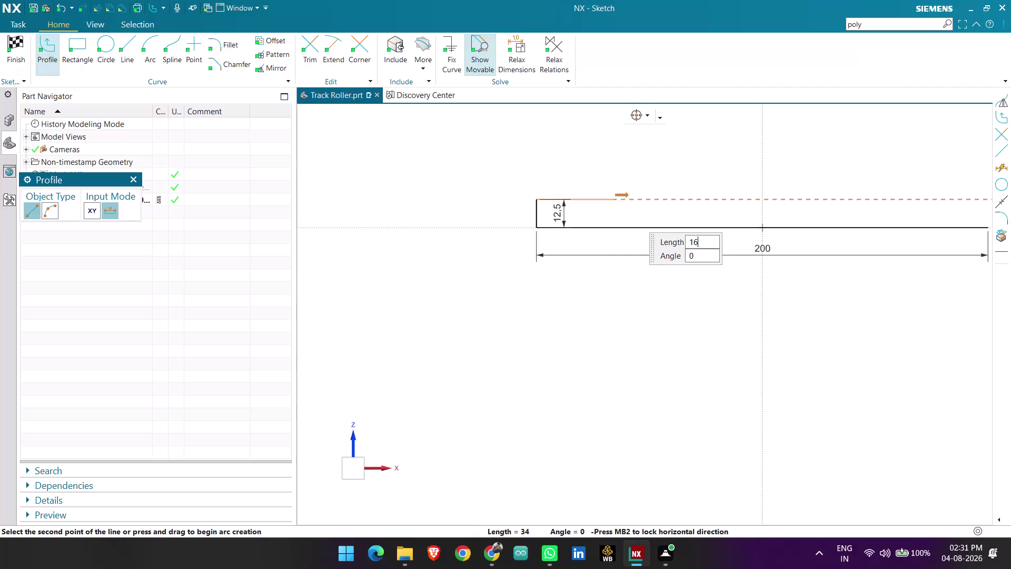
Draw the first horizontal line of the half profile at 16.5 length.
key(Return)
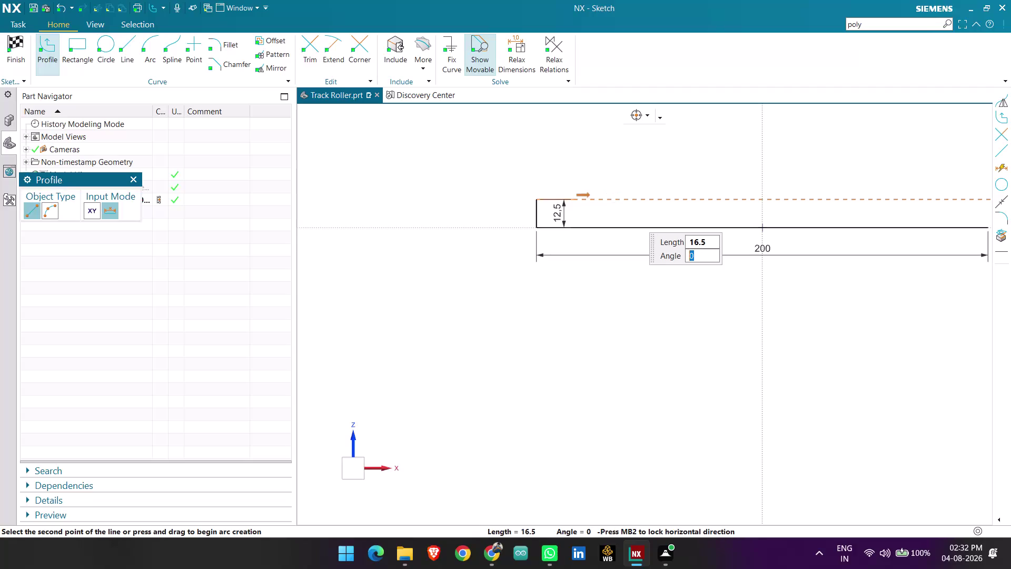
key(Return)
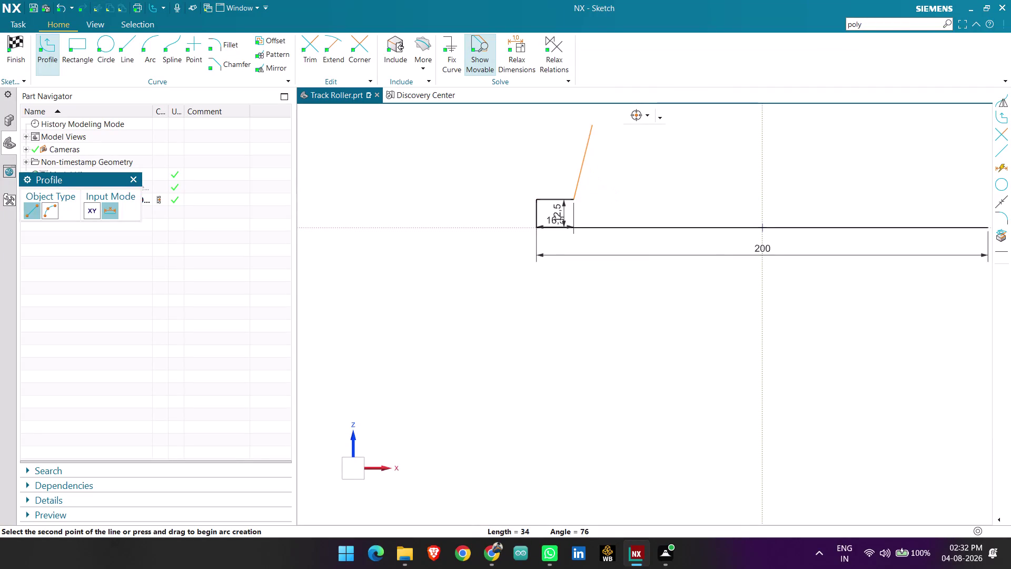
scroll(down, 3)
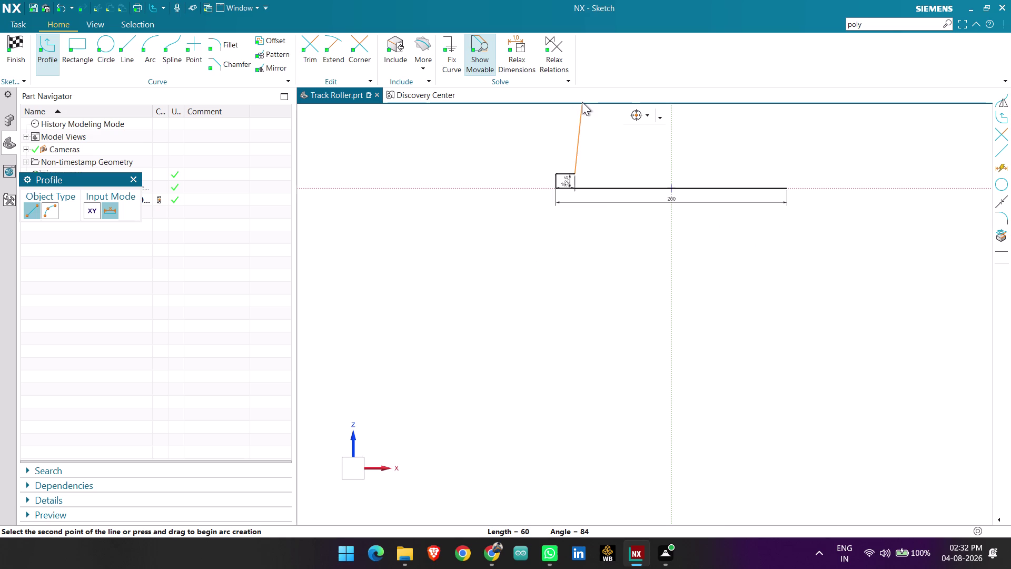
scroll(down, 3)
scroll(up, 3)
scroll(up, 3)
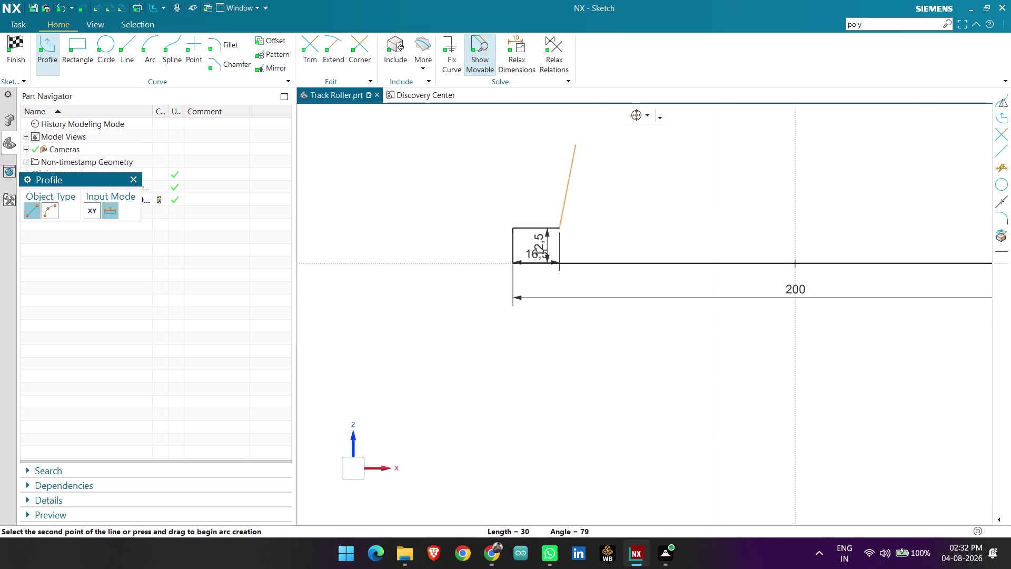
scroll(up, 3)
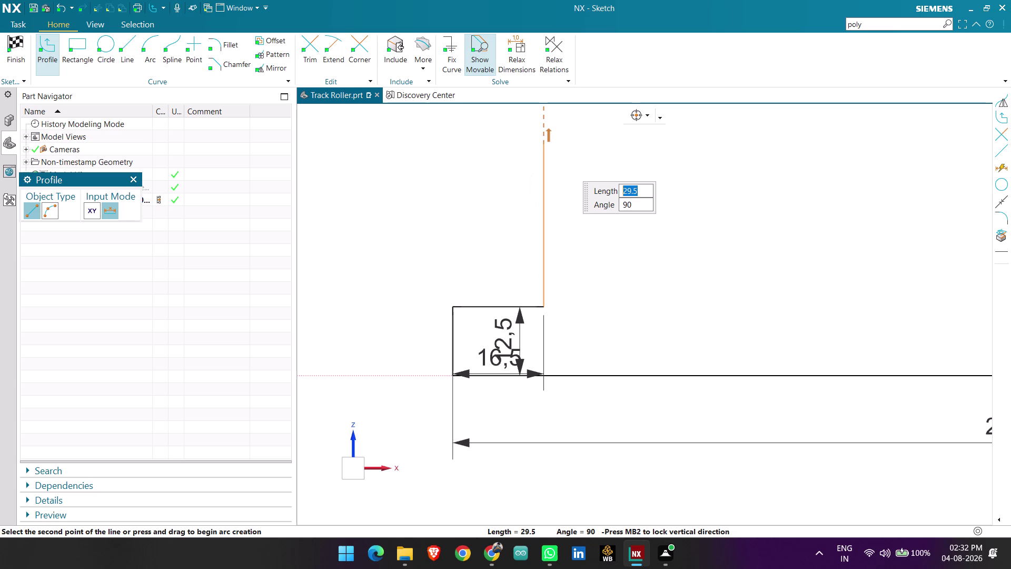
Draw the 37.5 vertical rise, entered as 50-12.5.
text(50-)
text(12)
text(.)
key(5)
key(Return)
scroll(down, 3)
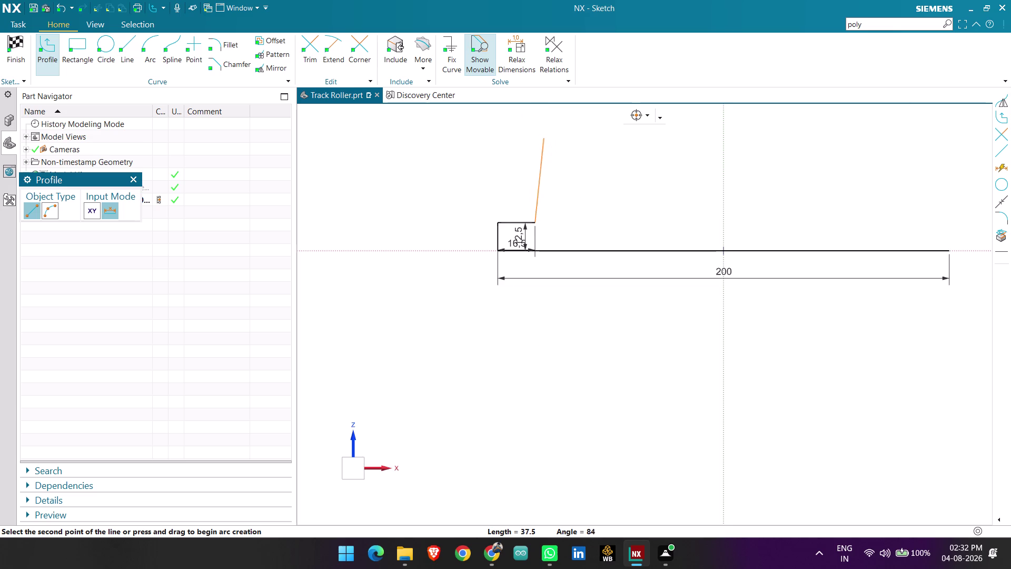
click(540, 132)
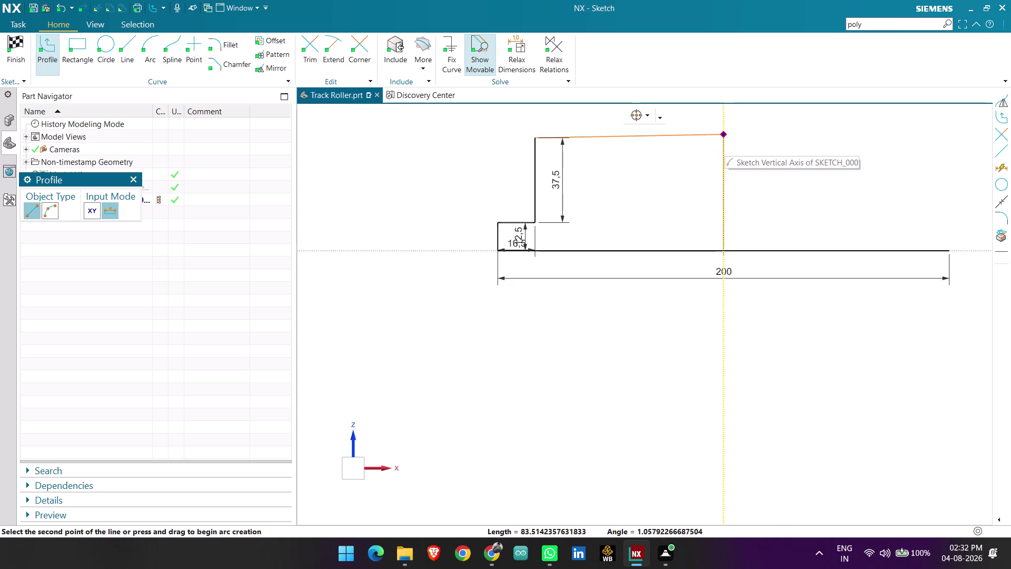
End the top line on the sketch vertical axis and exit line drawing.
scroll(up, 3)
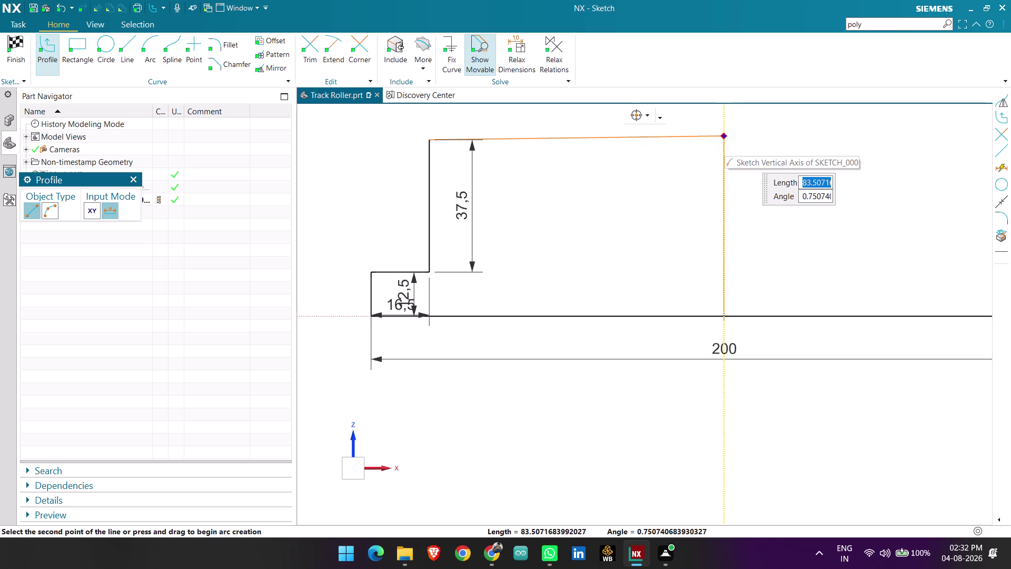
scroll(up, 3)
scroll(down, 3)
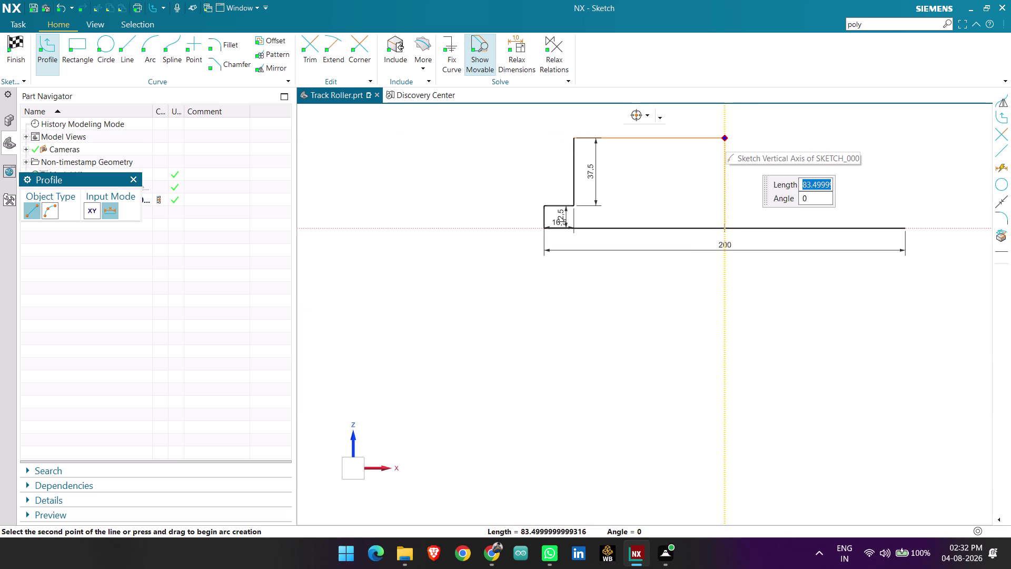
click(725, 138)
key(Escape)
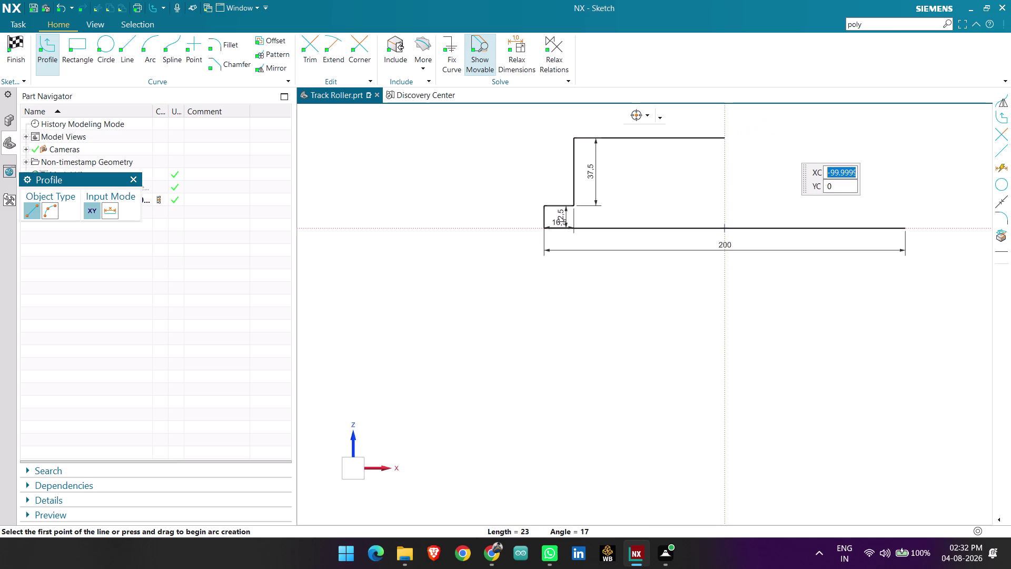
key(Escape)
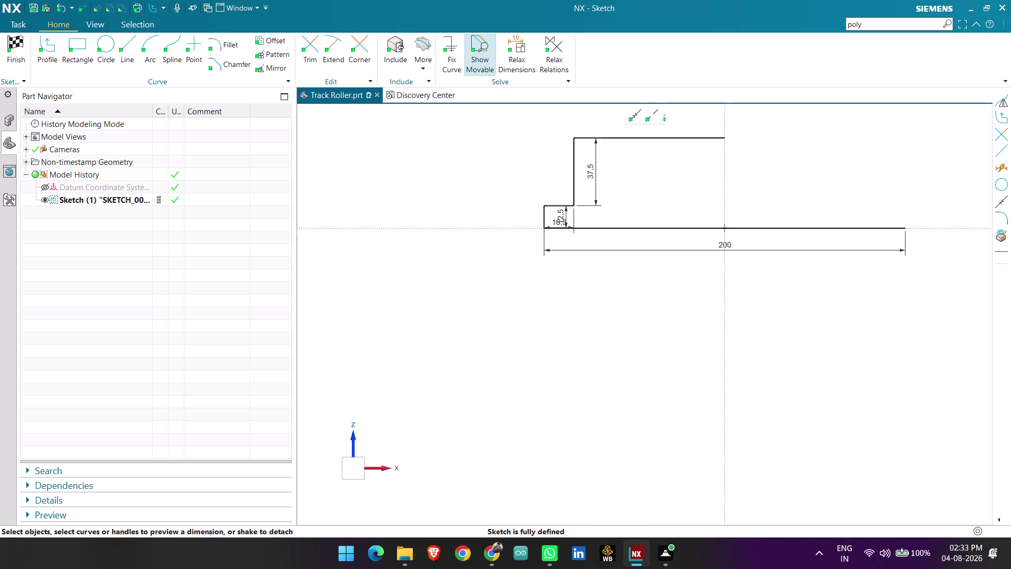
scroll(down, 3)
scroll(up, 3)
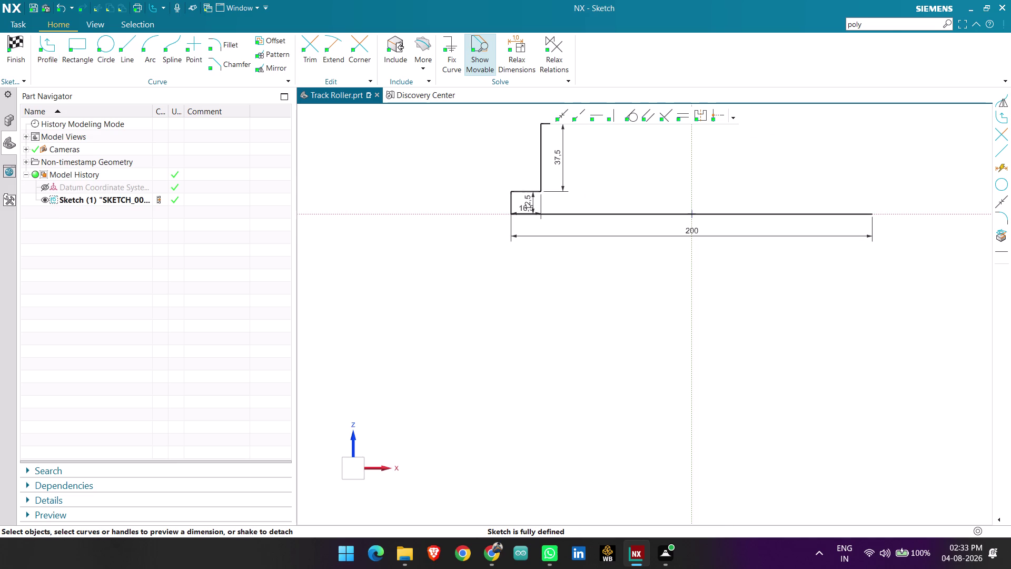
middle_drag(777, 172, 755, 280)
scroll(up, 3)
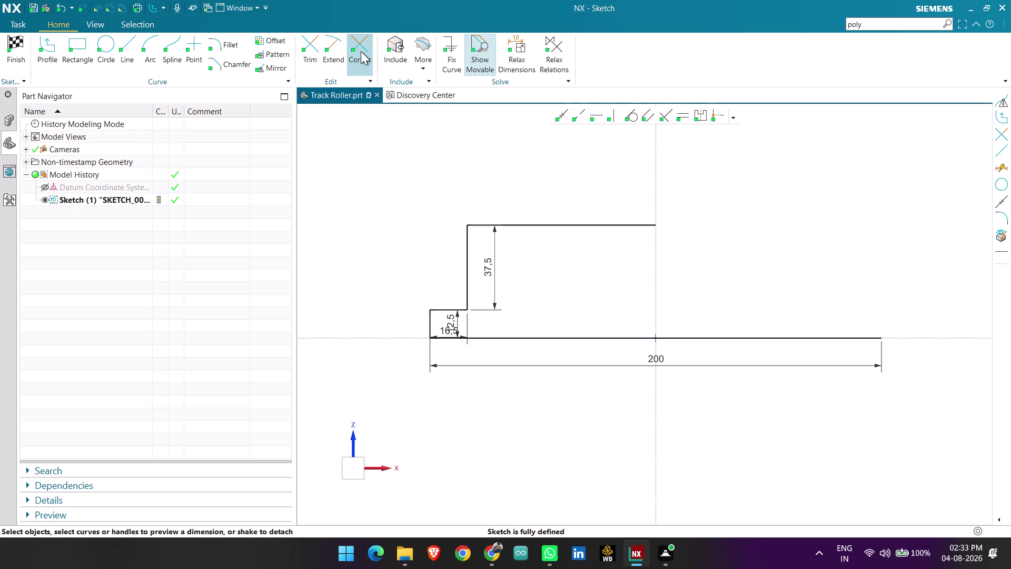
click(269, 66)
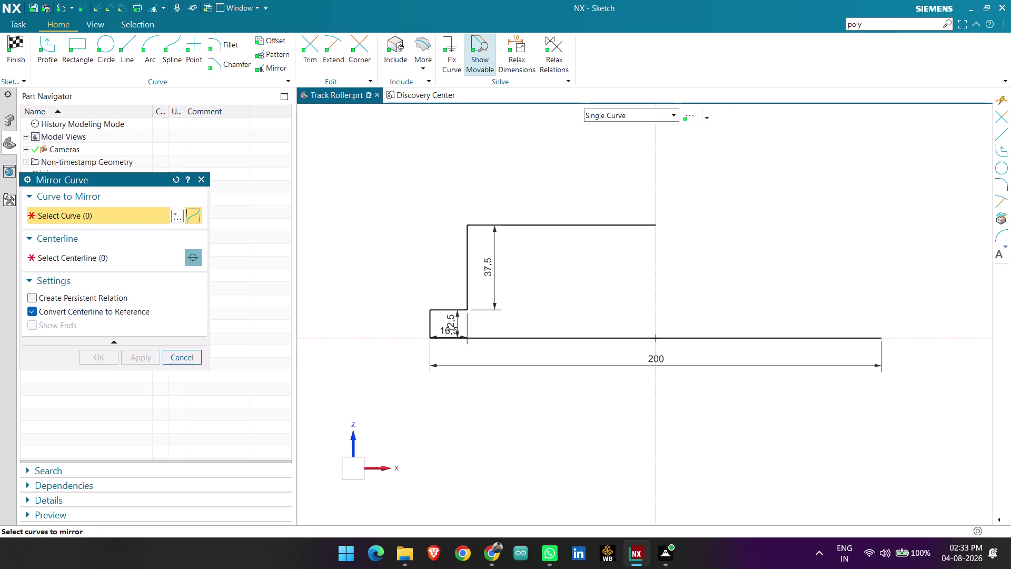
Mirror the top edge, rise, step edge and lower line about the sketch vertical axis.
click(557, 228)
click(467, 250)
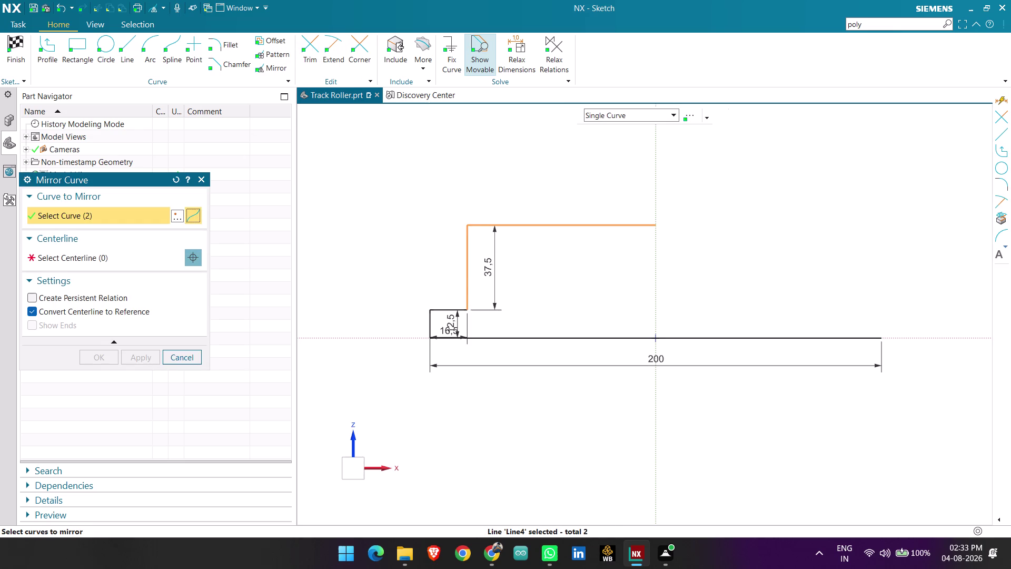
click(451, 307)
click(430, 317)
click(98, 250)
click(658, 199)
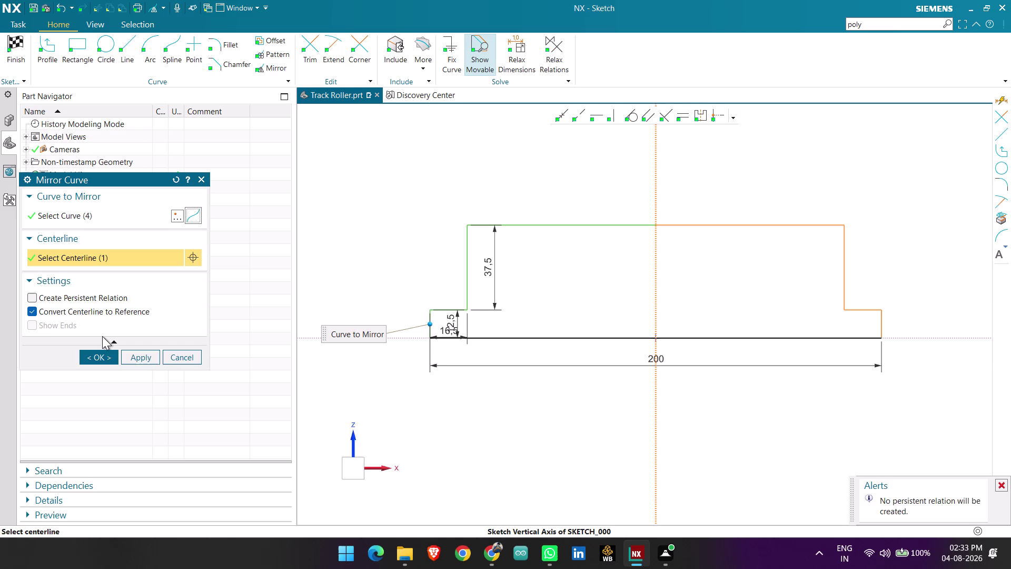
click(96, 355)
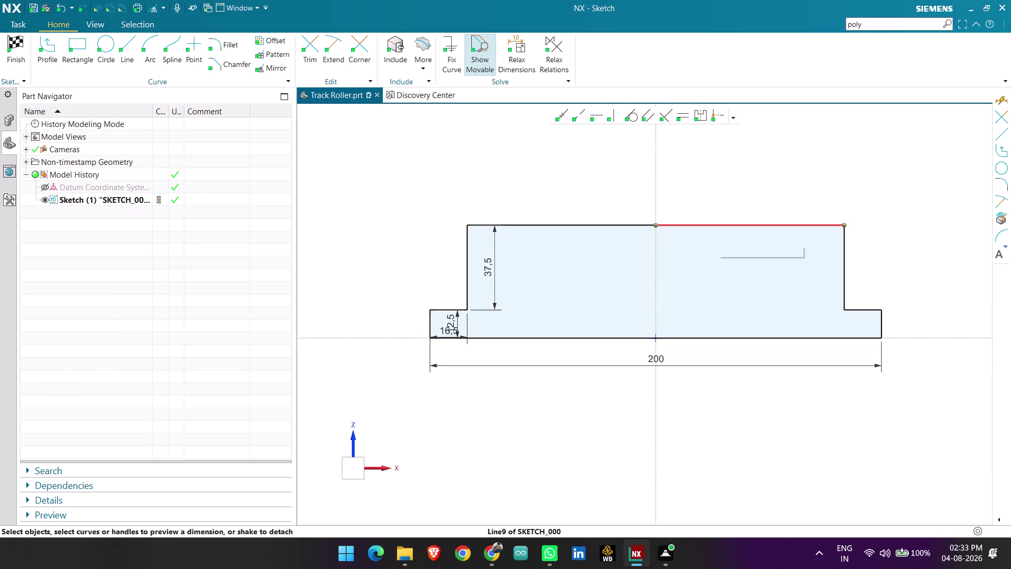
click(793, 225)
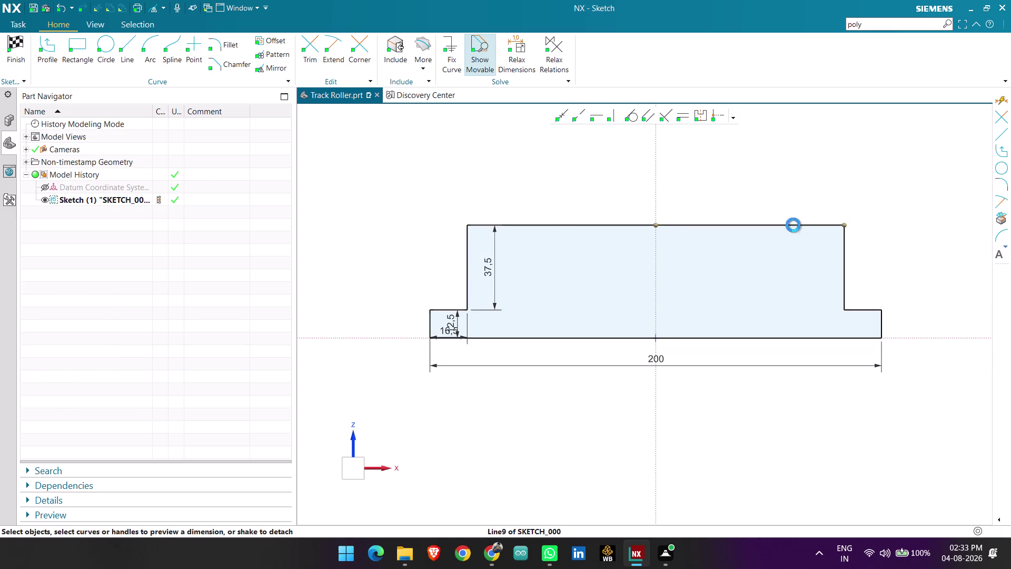
Delete the duplicate top line, extend the remaining top edge rightward, and finish the sketch.
key(Delete)
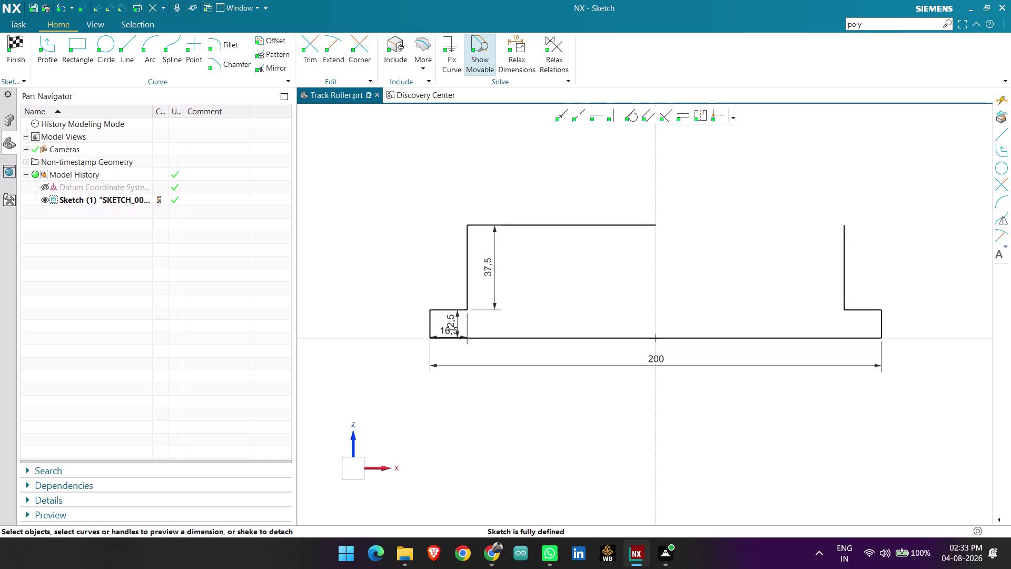
click(335, 41)
click(591, 227)
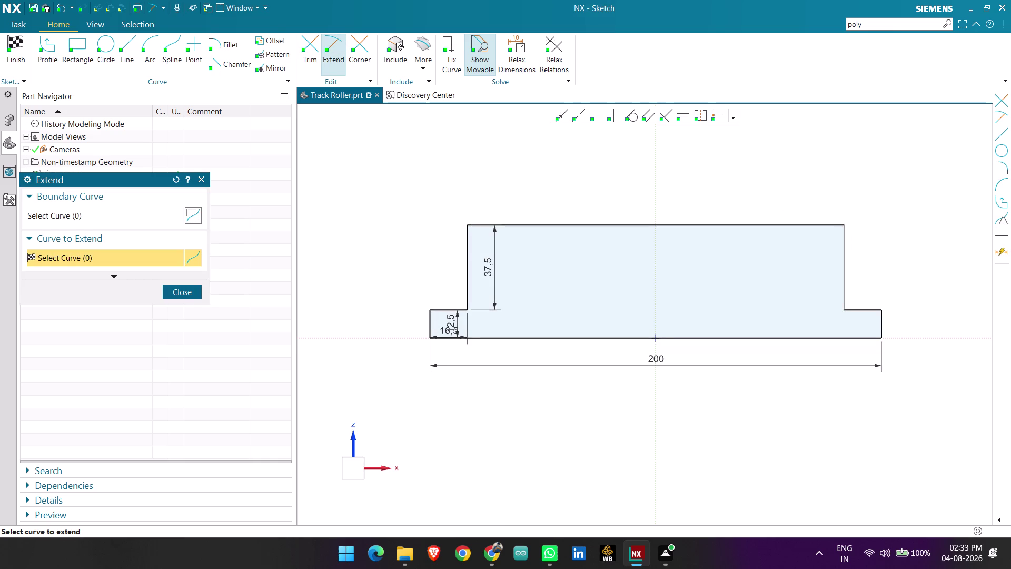
click(172, 289)
scroll(up, 3)
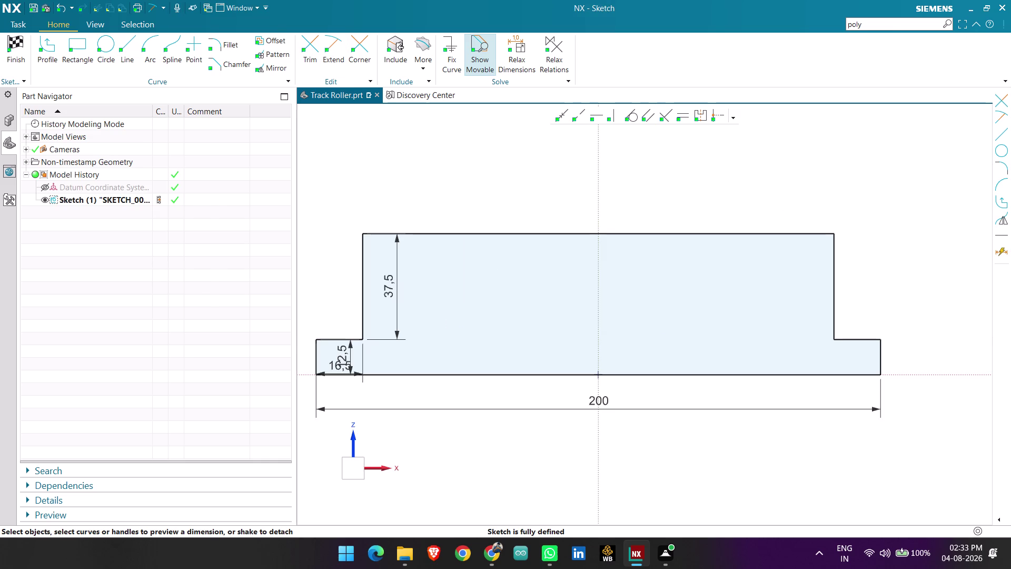
scroll(down, 3)
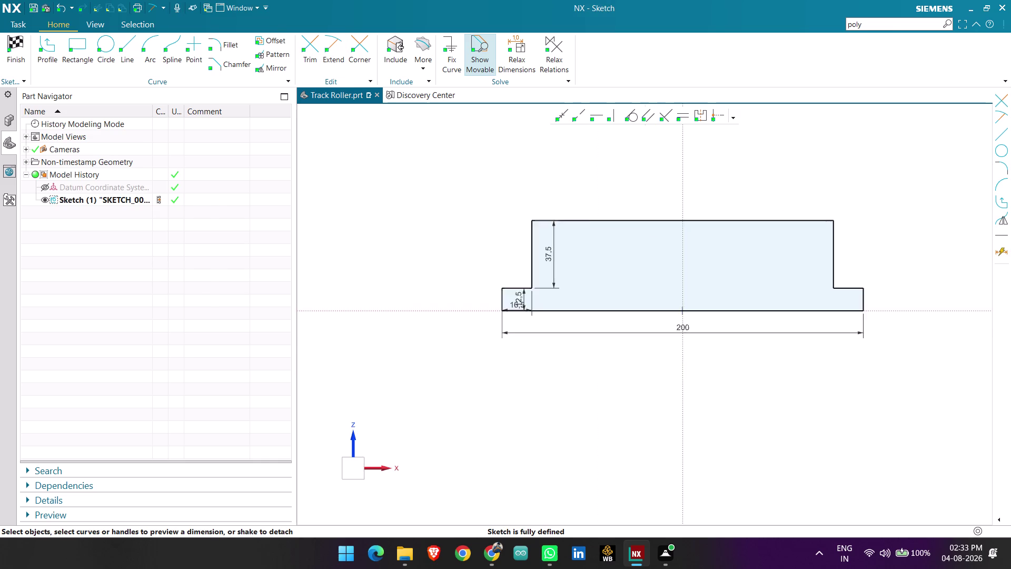
scroll(up, 3)
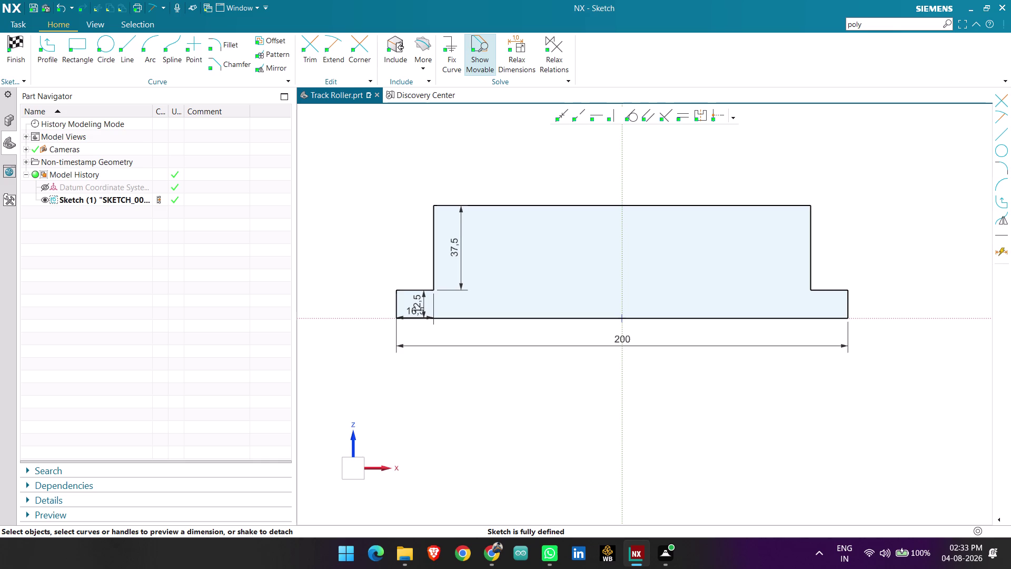
click(9, 45)
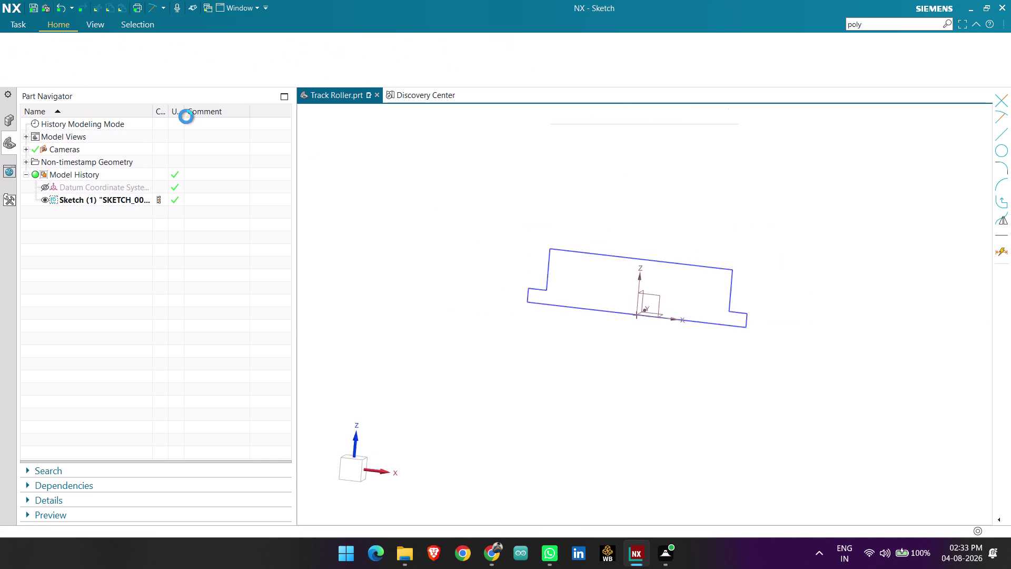
Revolve the profile 360° about its bottom line to form the roller solid.
scroll(up, 3)
scroll(up, 3)
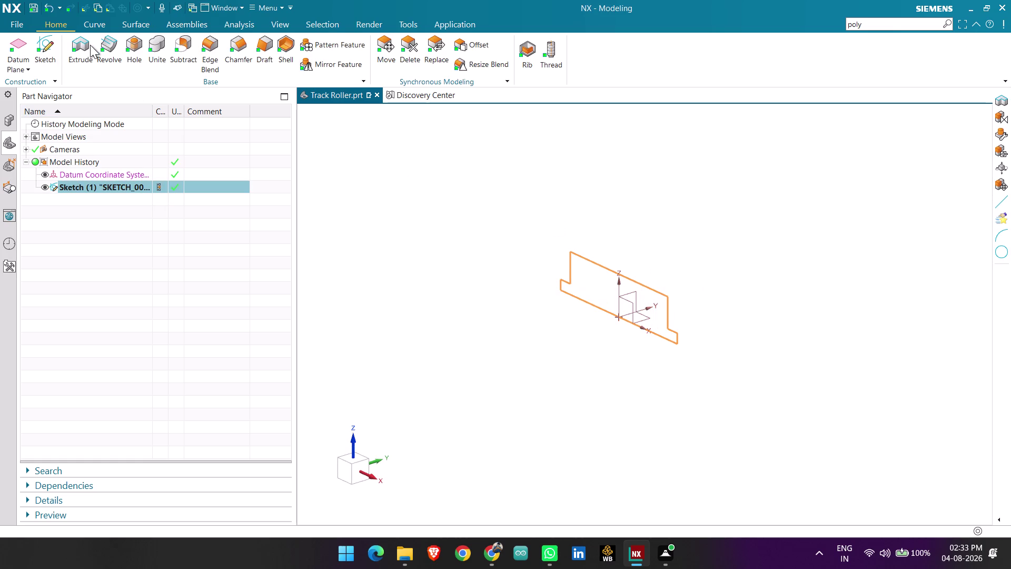
click(107, 51)
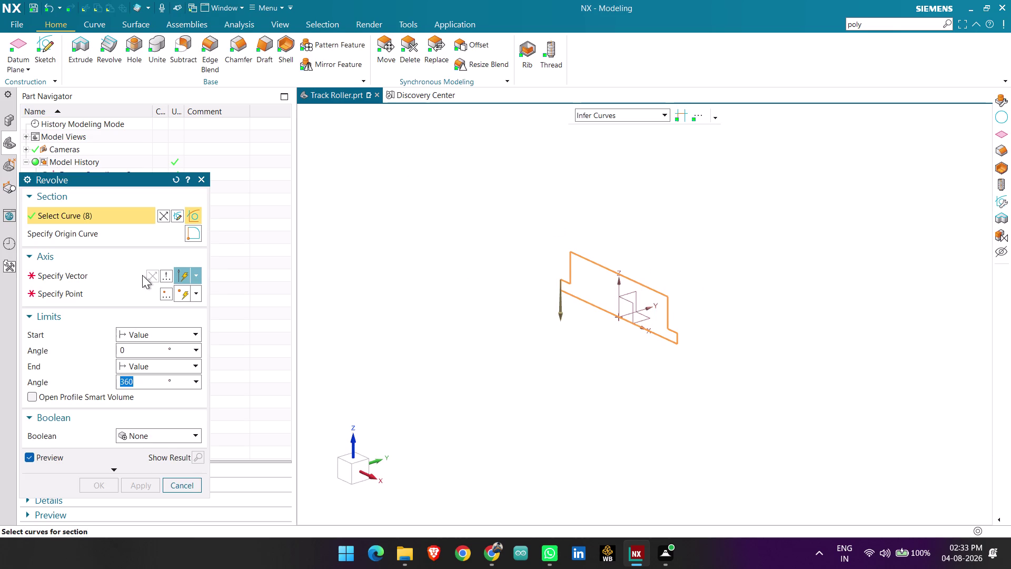
click(88, 272)
click(591, 307)
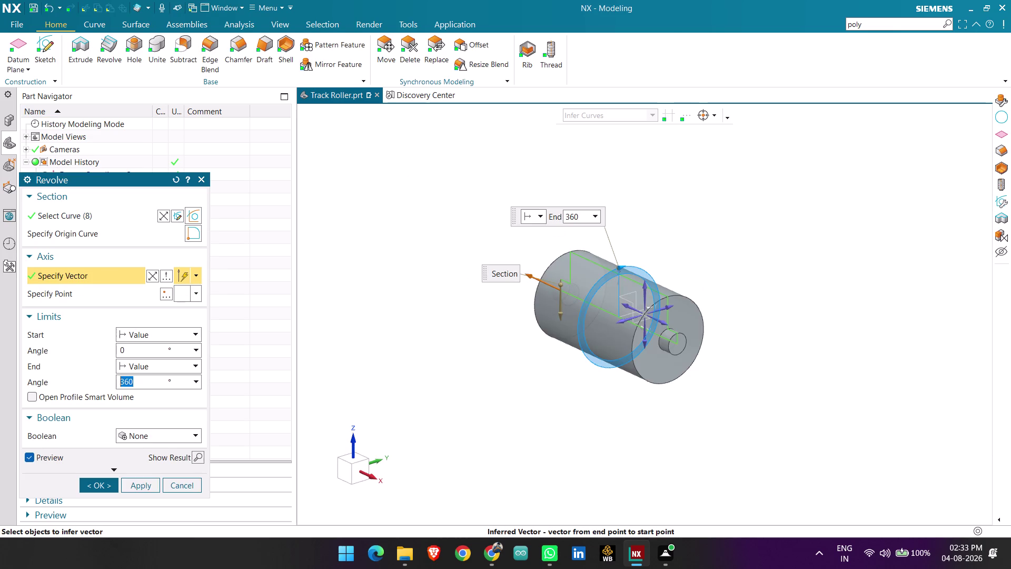
scroll(up, 3)
middle_drag(748, 367, 800, 354)
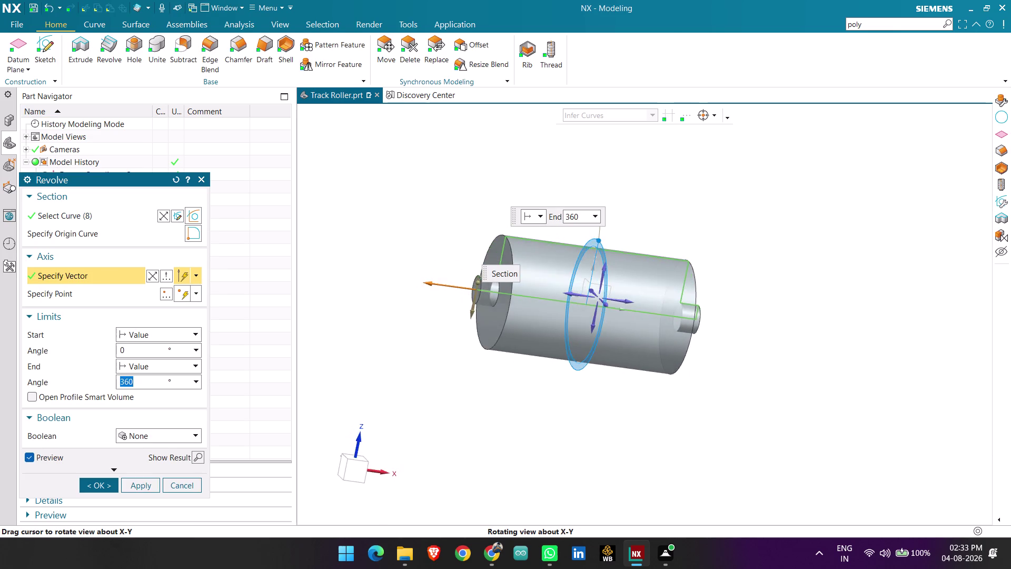
middle_drag(801, 354, 793, 348)
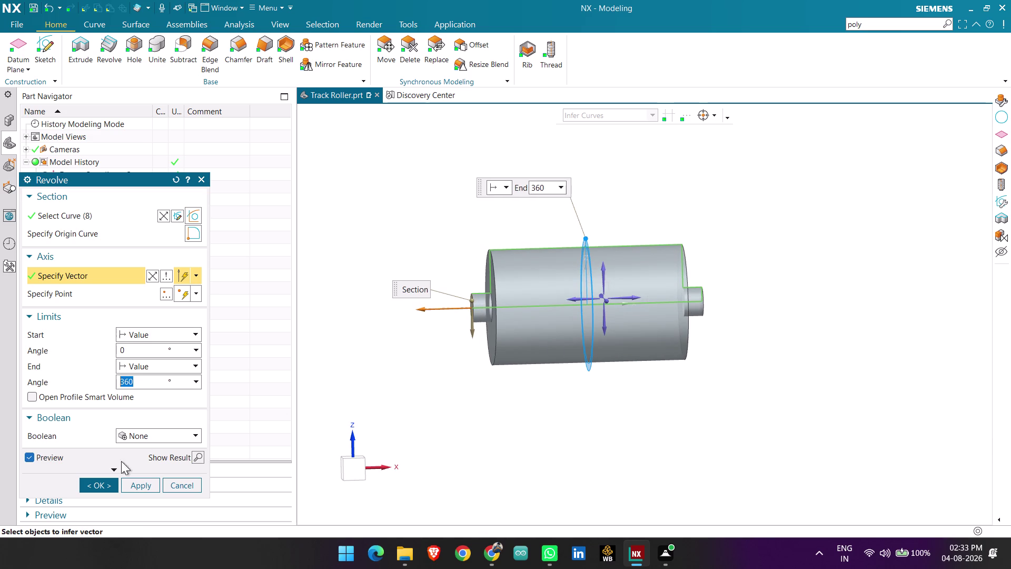
click(90, 479)
scroll(up, 3)
scroll(down, 3)
middle_click(722, 249)
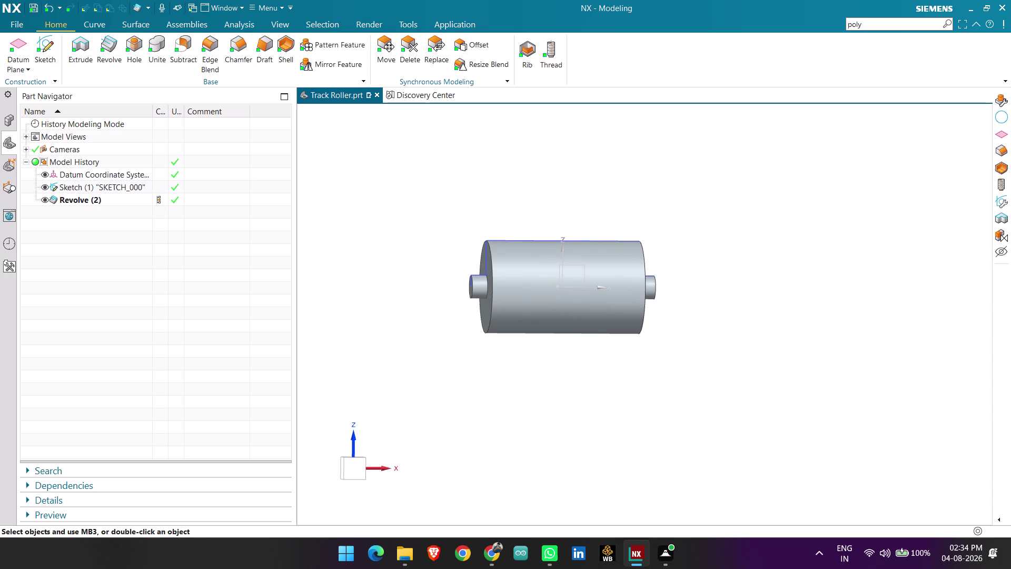
Set the chamfer distance to 0.5 and select the first roller end edge.
click(235, 50)
scroll(up, 3)
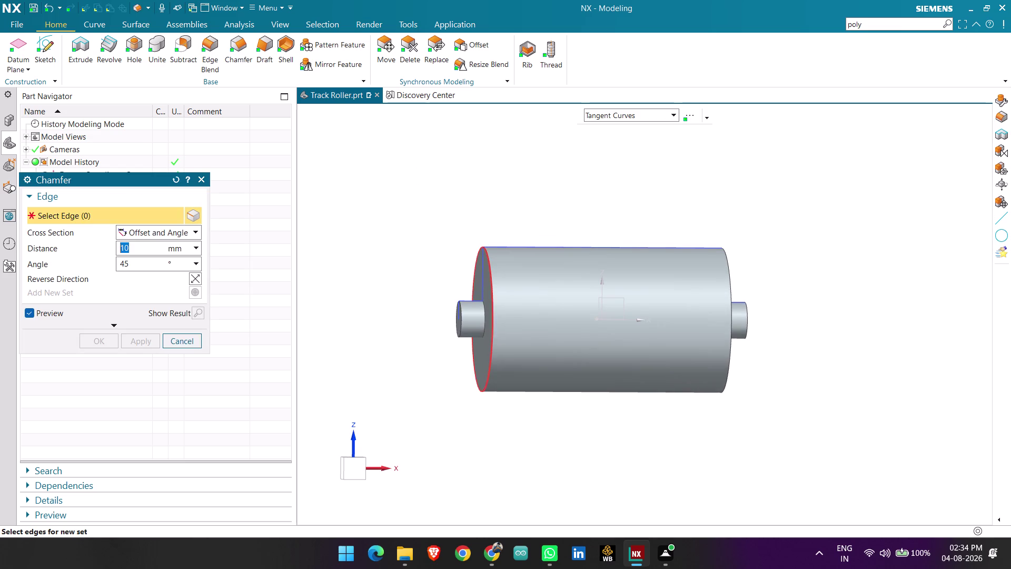
scroll(up, 3)
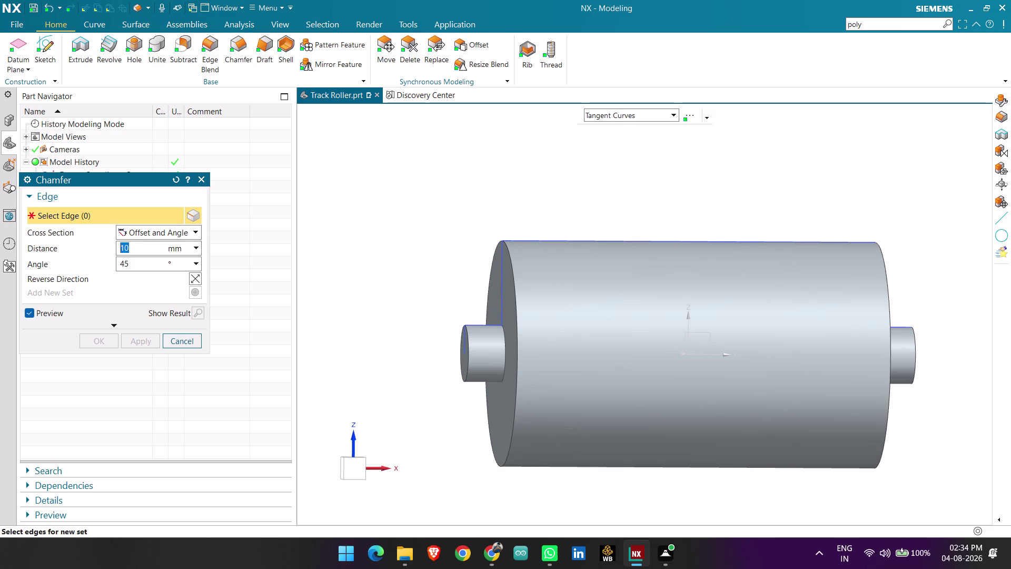
key(BackSpace)
text(0)
text(.5)
click(517, 292)
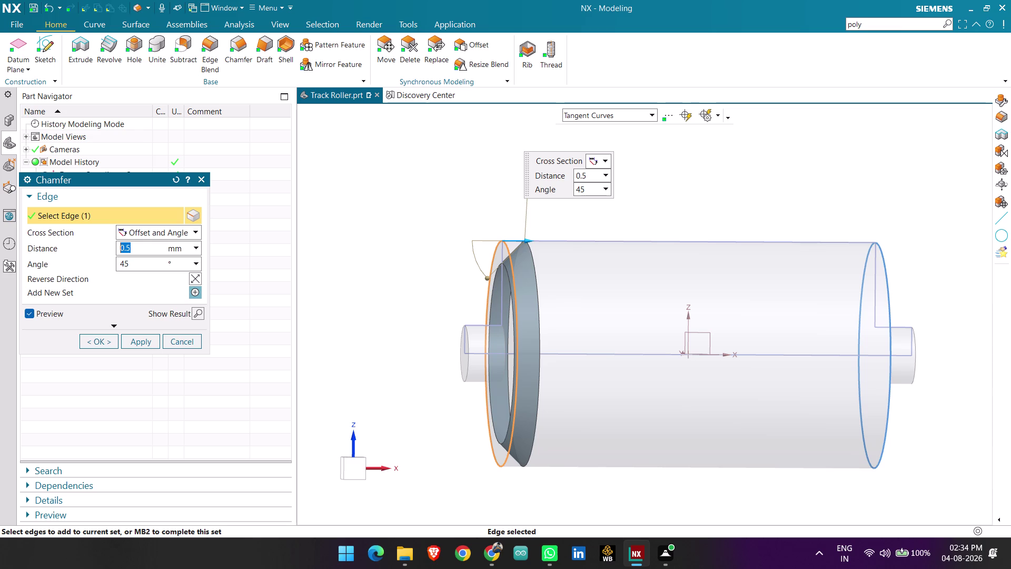
Select the opposite end edge and apply the 0.5 mm chamfer.
scroll(up, 3)
scroll(down, 3)
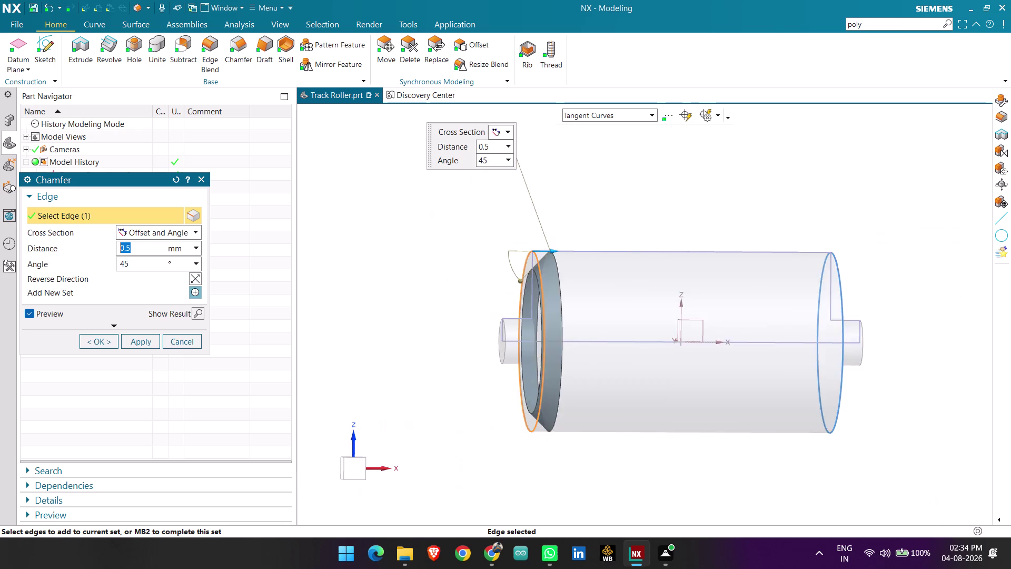
scroll(down, 3)
scroll(up, 3)
scroll(up, 3)
middle_drag(875, 300, 838, 302)
click(667, 283)
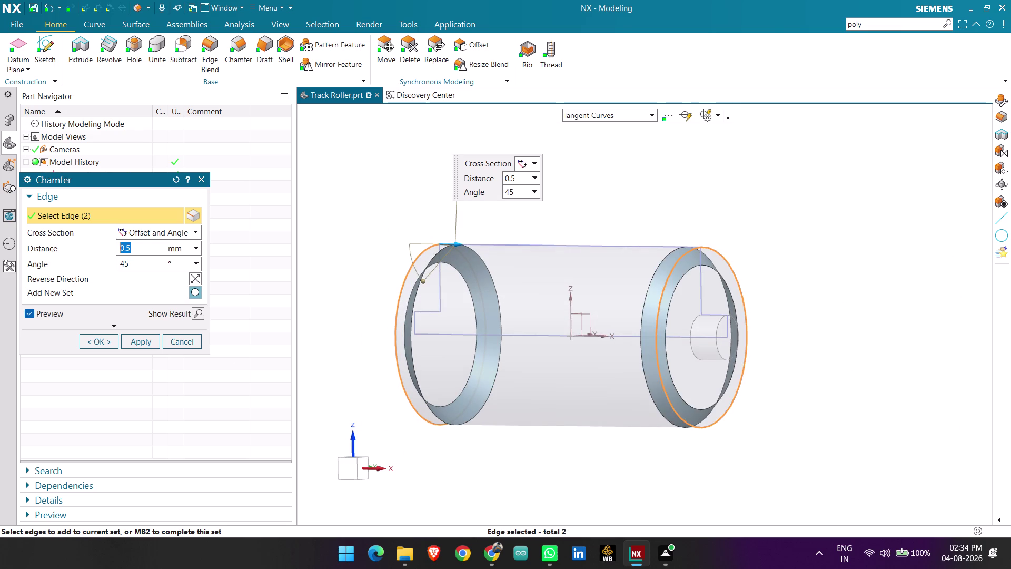
middle_drag(793, 264, 817, 260)
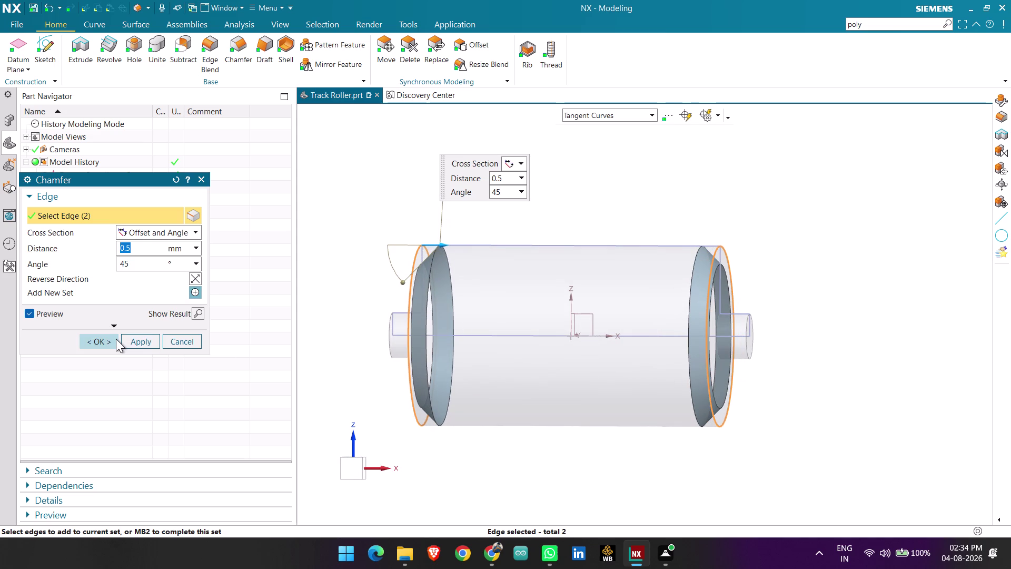
click(111, 340)
scroll(up, 3)
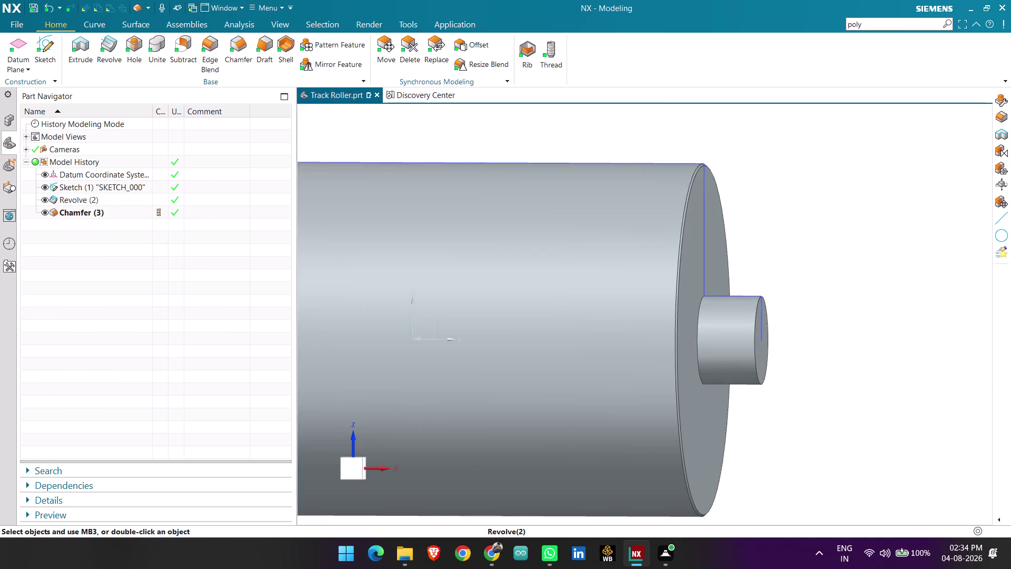
scroll(up, 3)
scroll(up, 3)
scroll(down, 3)
scroll(up, 3)
middle_drag(740, 271, 757, 266)
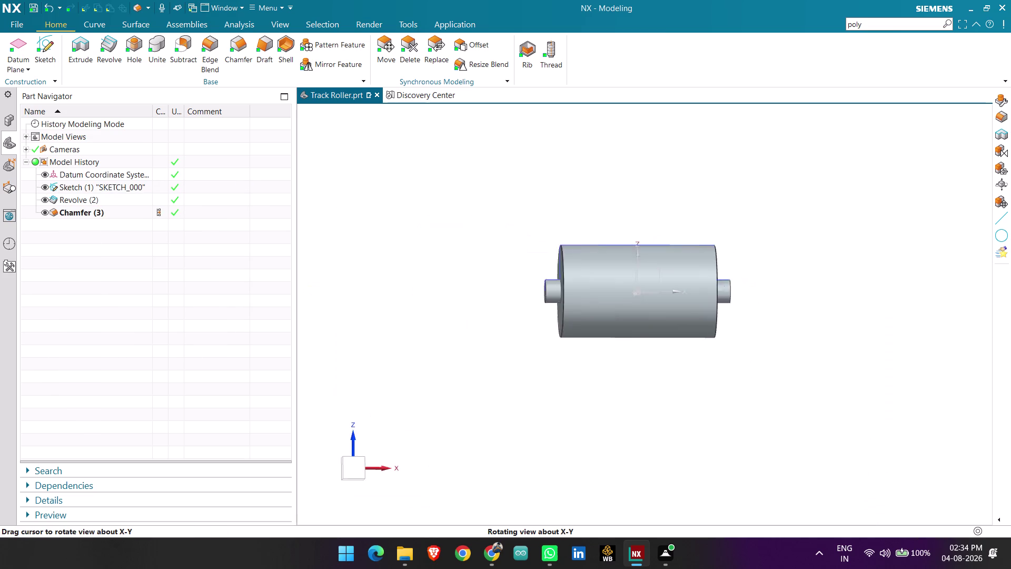
middle_drag(757, 266, 763, 282)
scroll(up, 3)
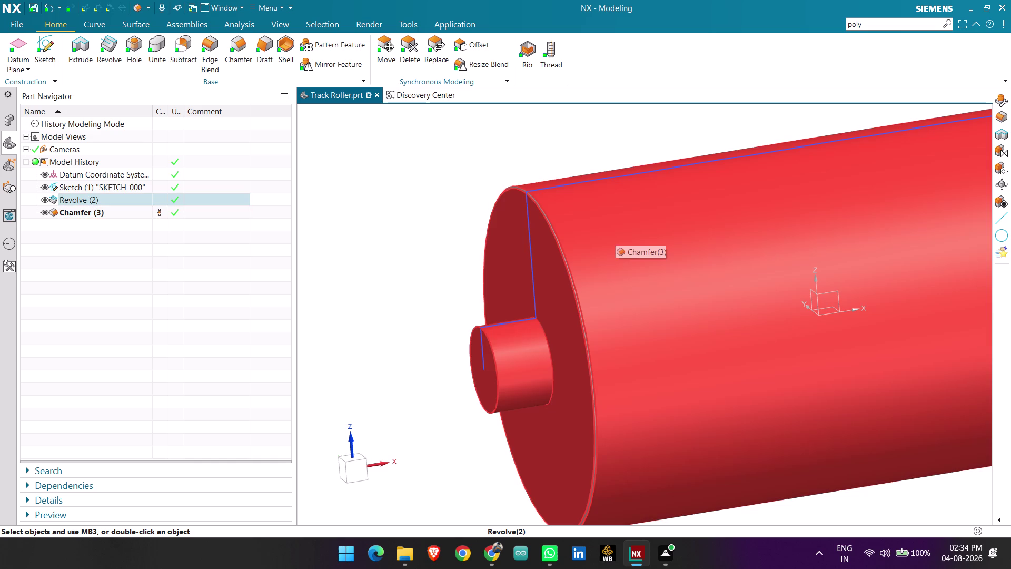
scroll(down, 3)
middle_drag(721, 394, 696, 415)
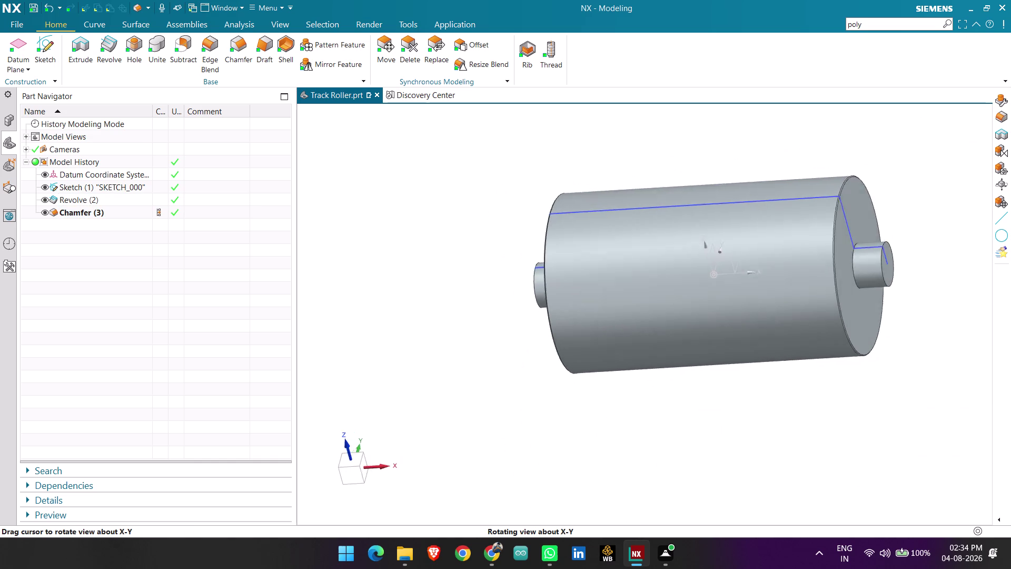
middle_drag(695, 415, 710, 407)
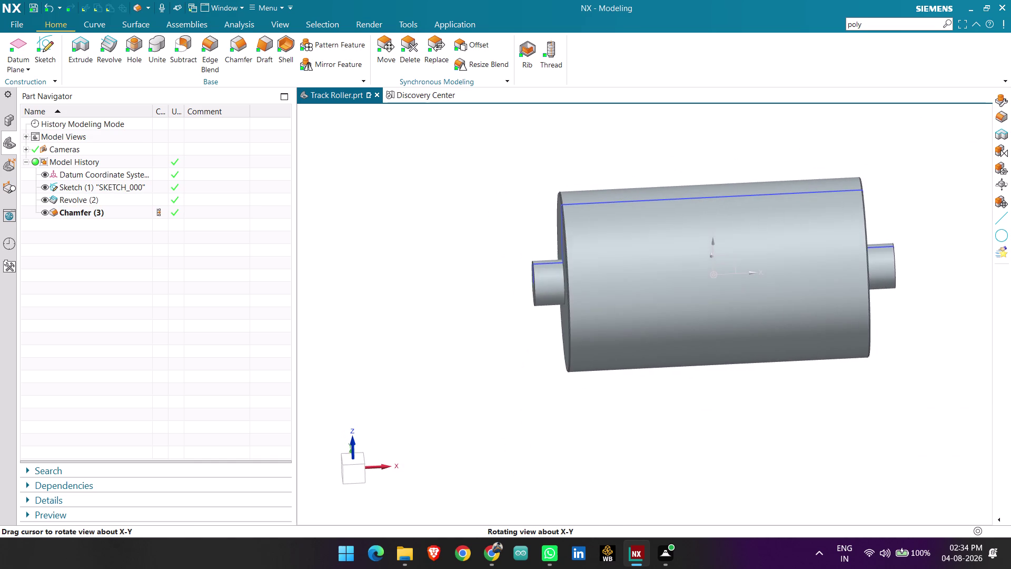
middle_drag(710, 407, 712, 407)
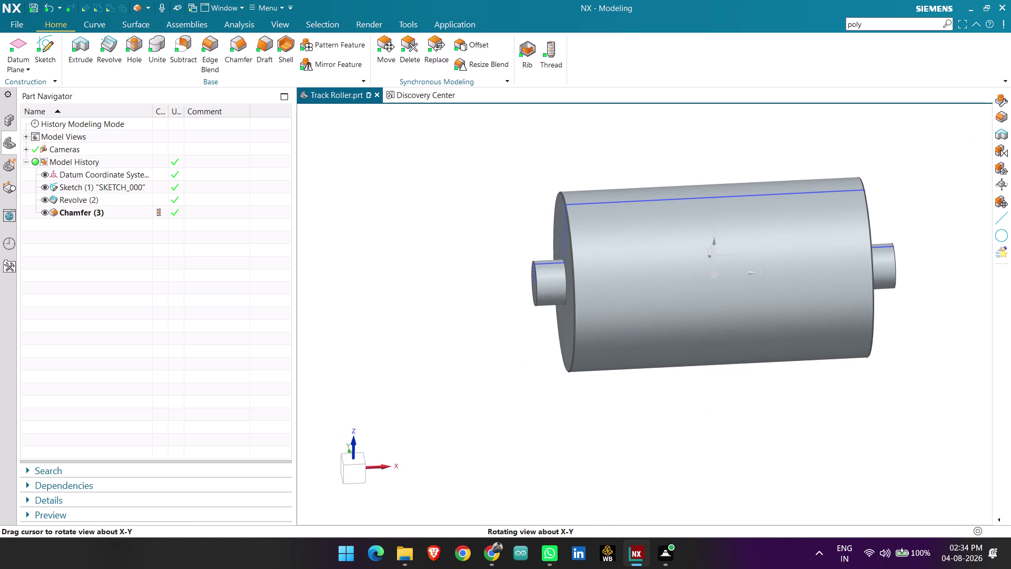
middle_drag(712, 407, 713, 407)
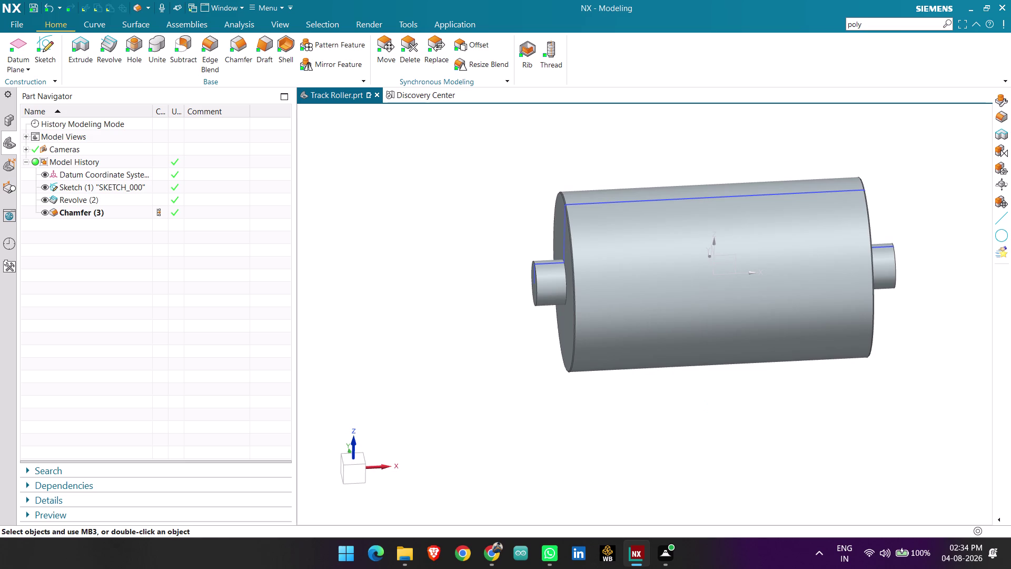
click(99, 213)
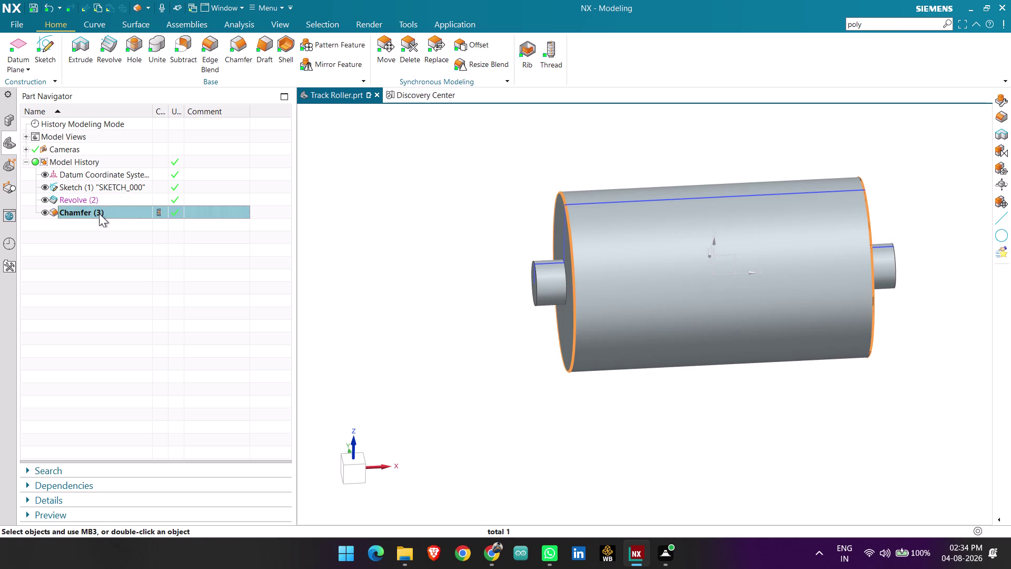
Edit the Chamfer feature's distance to 3 mm and orbit to an axle end.
right_click(99, 213)
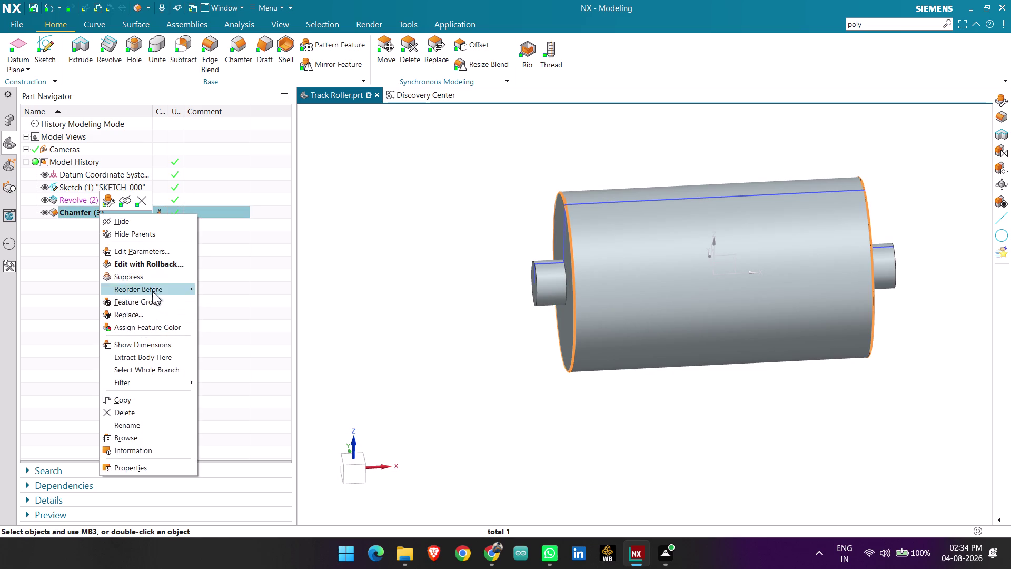
click(153, 262)
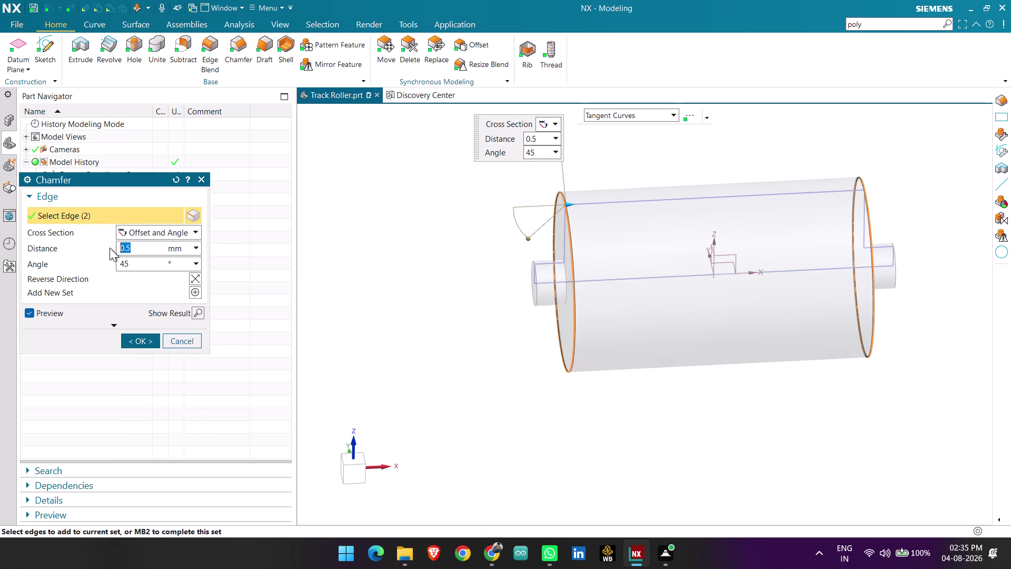
key(BackSpace)
key(3)
key(Return)
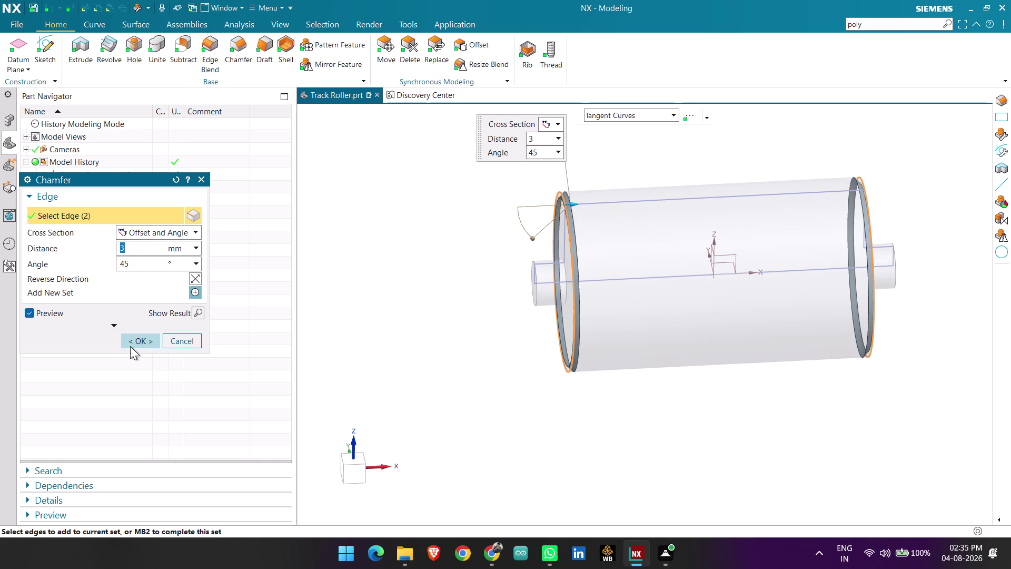
click(130, 345)
scroll(up, 3)
scroll(down, 3)
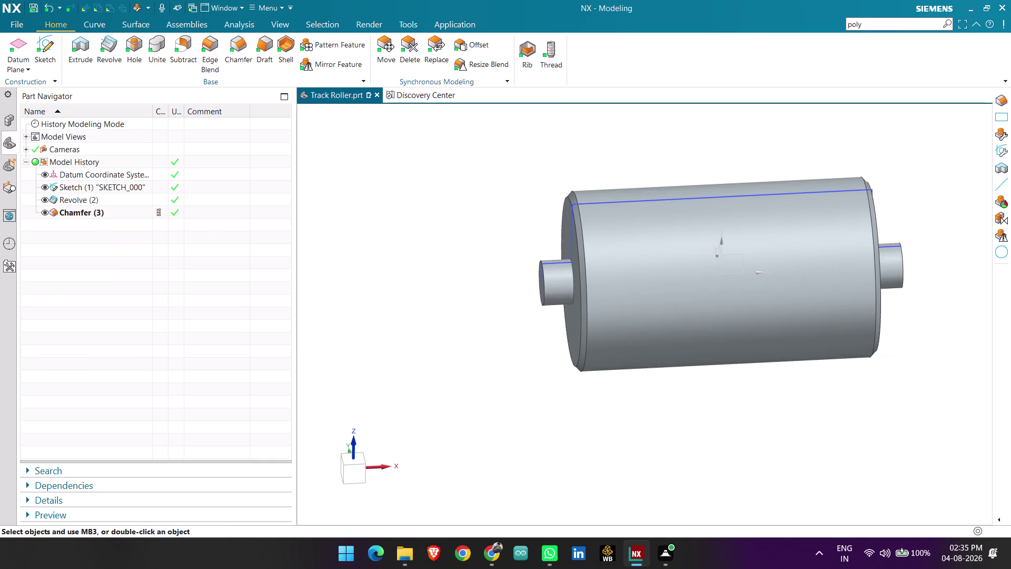
middle_drag(773, 379, 760, 372)
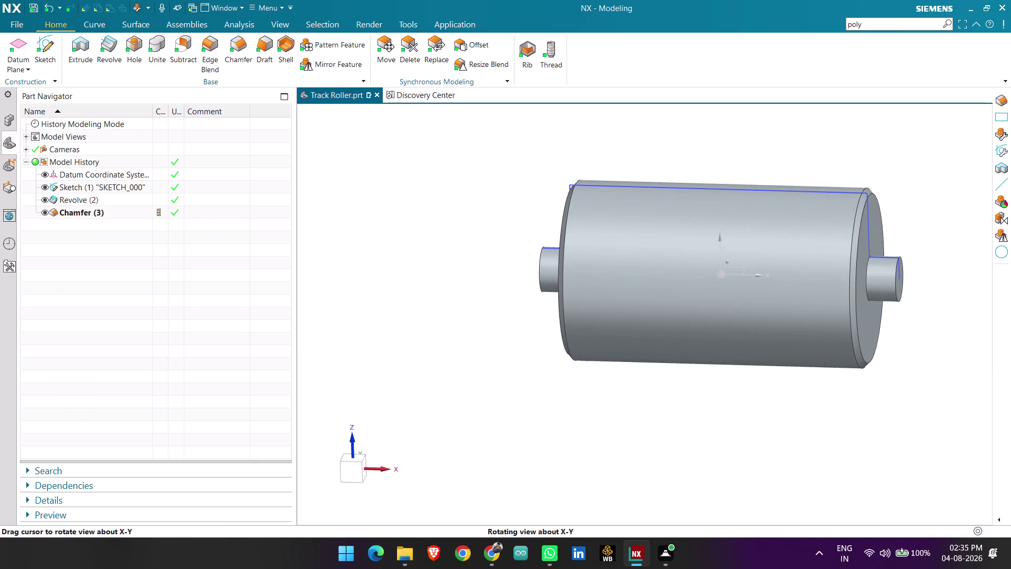
middle_drag(760, 373, 702, 371)
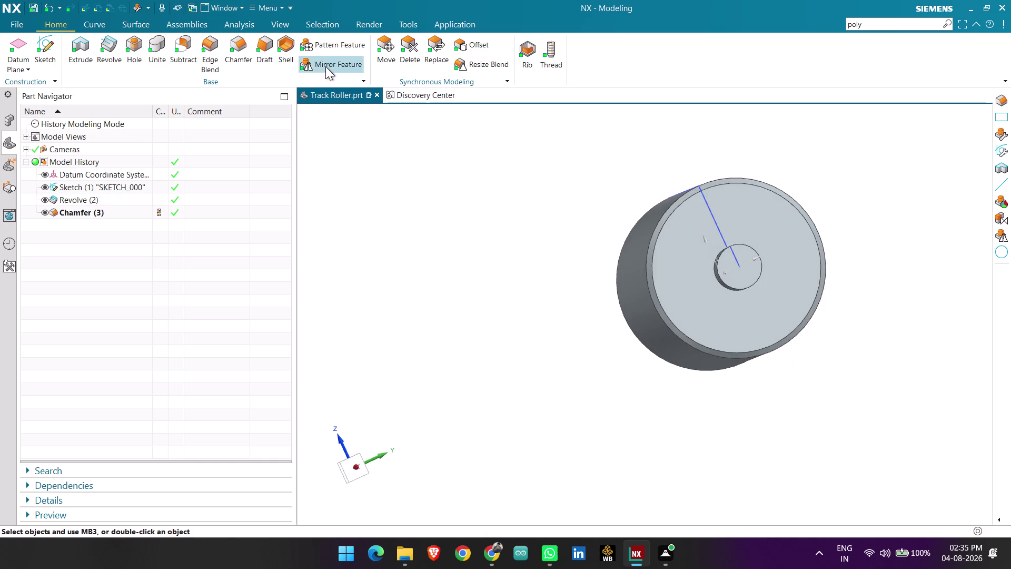
click(135, 46)
scroll(up, 3)
scroll(up, 3)
scroll(up, 3)
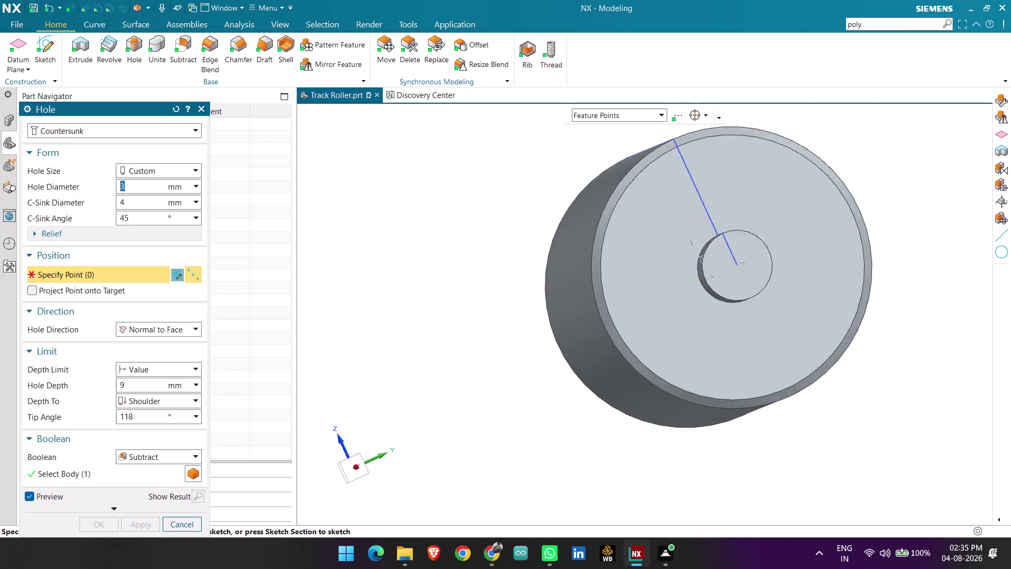
scroll(up, 3)
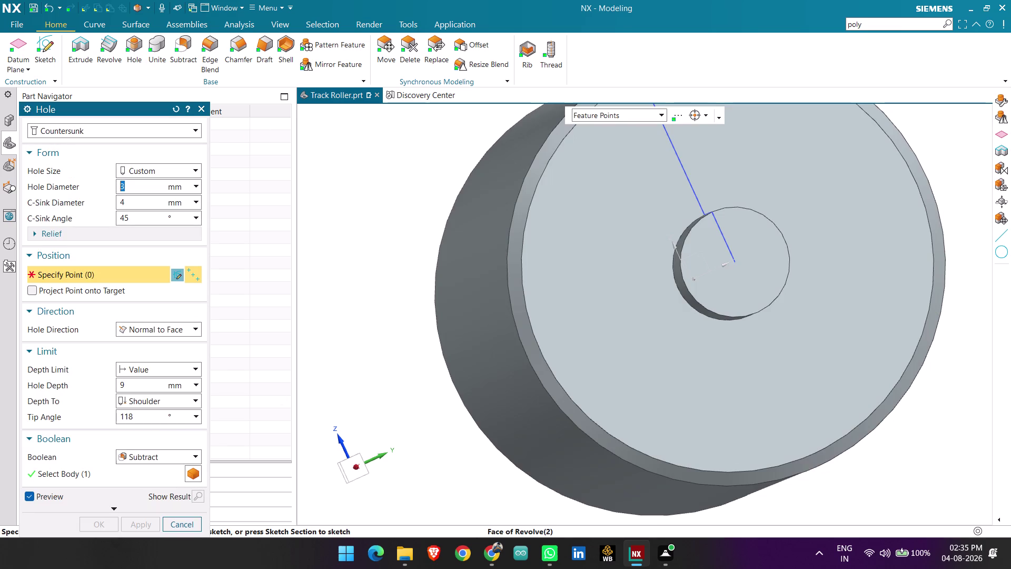
click(177, 517)
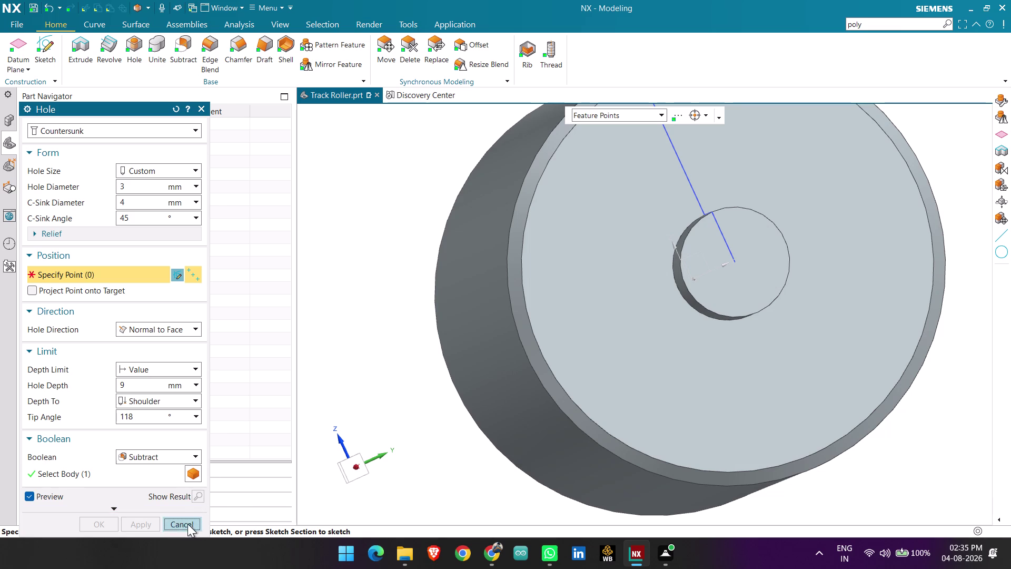
click(184, 524)
scroll(down, 3)
scroll(down, 3)
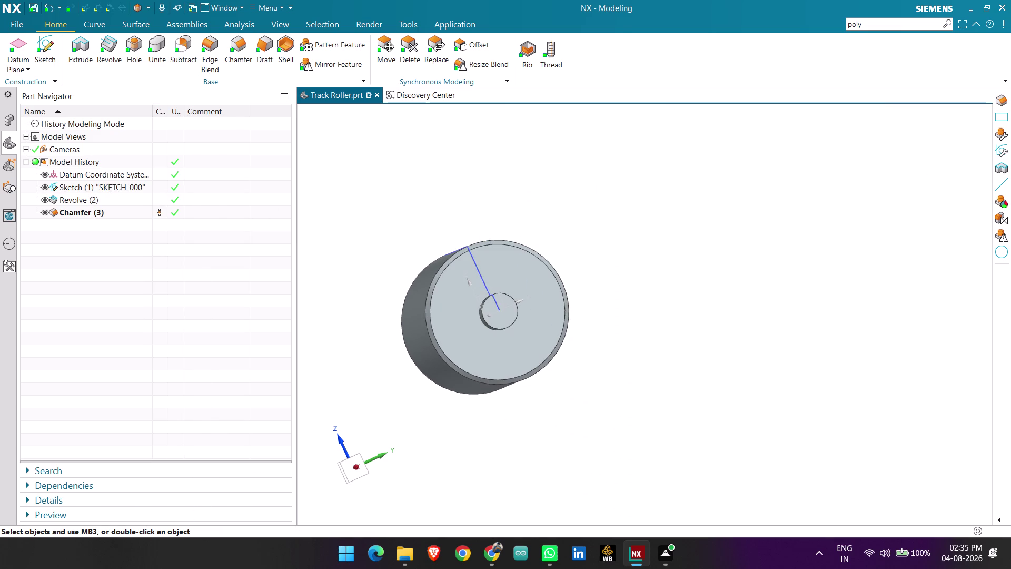
scroll(up, 3)
scroll(down, 3)
scroll(up, 3)
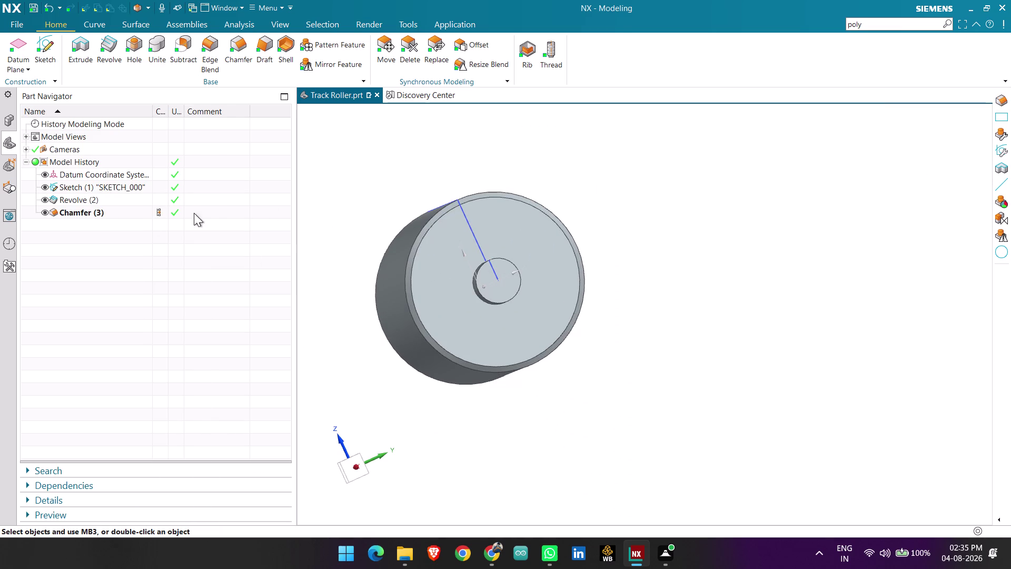
Create a new sketch on the roller's axle end face.
click(39, 46)
scroll(up, 3)
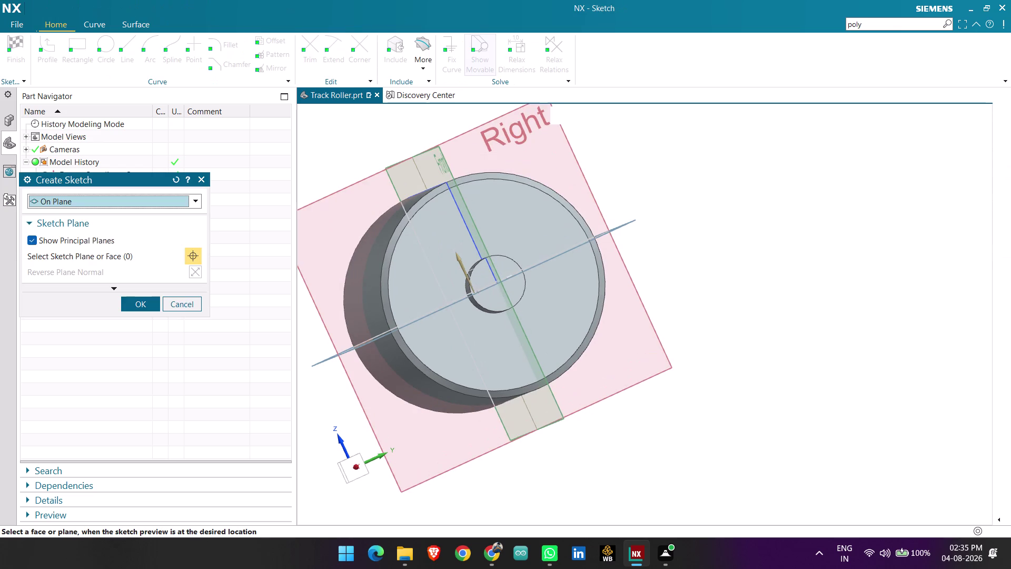
click(493, 297)
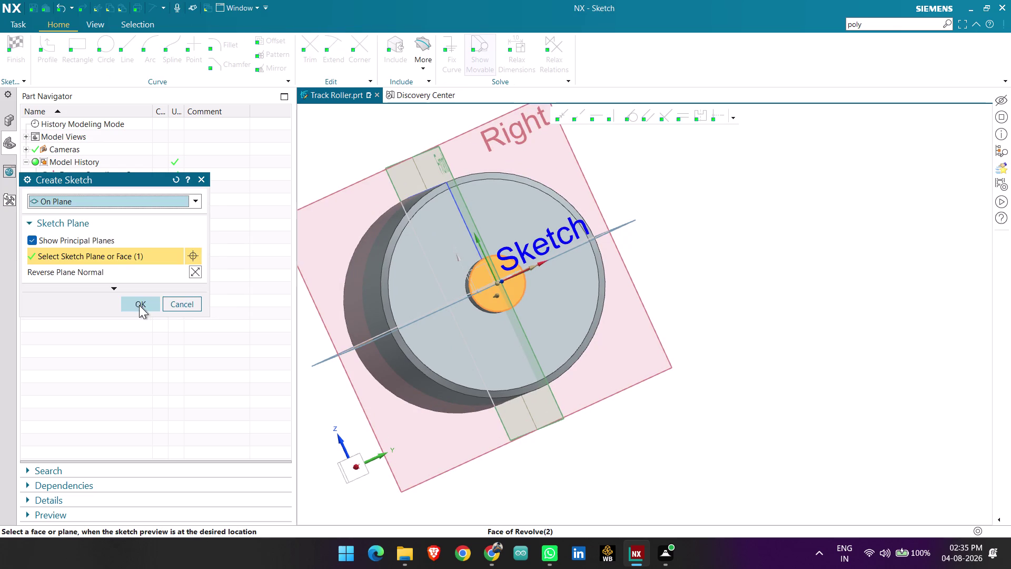
click(139, 305)
scroll(up, 3)
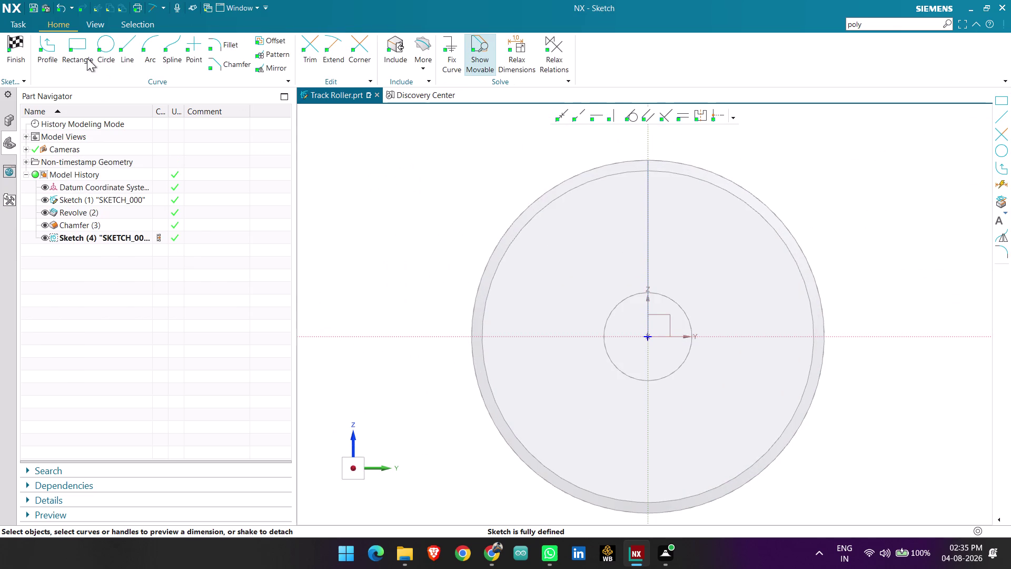
Draw a Ø10 circle centred at the sketch origin and finish the sketch.
click(112, 54)
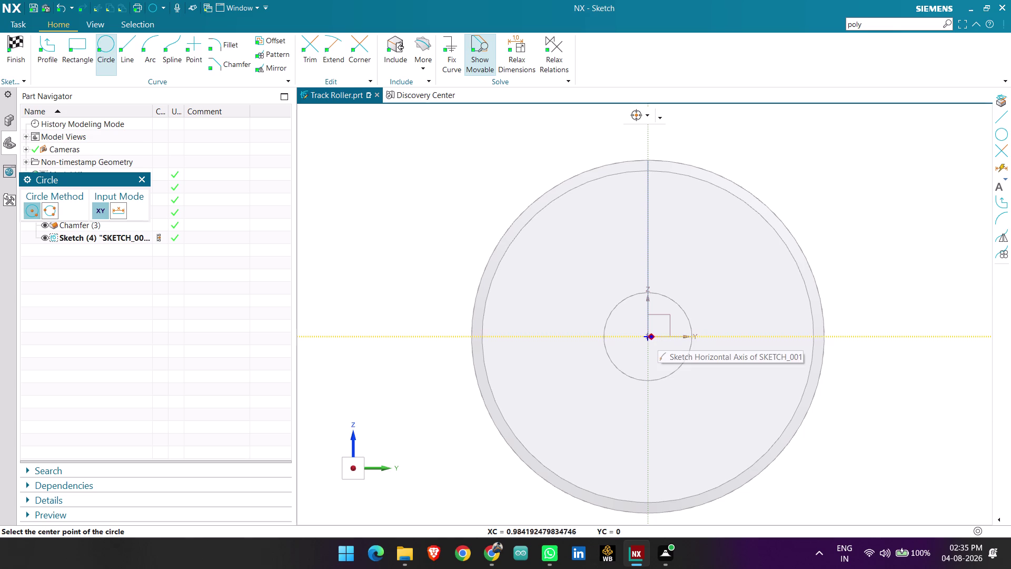
click(650, 336)
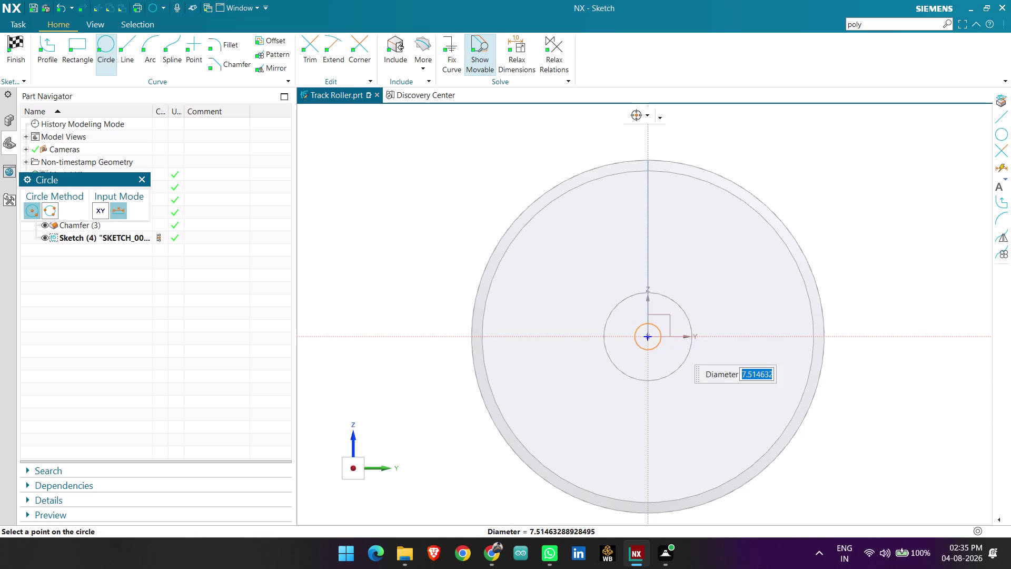
text(10)
key(Return)
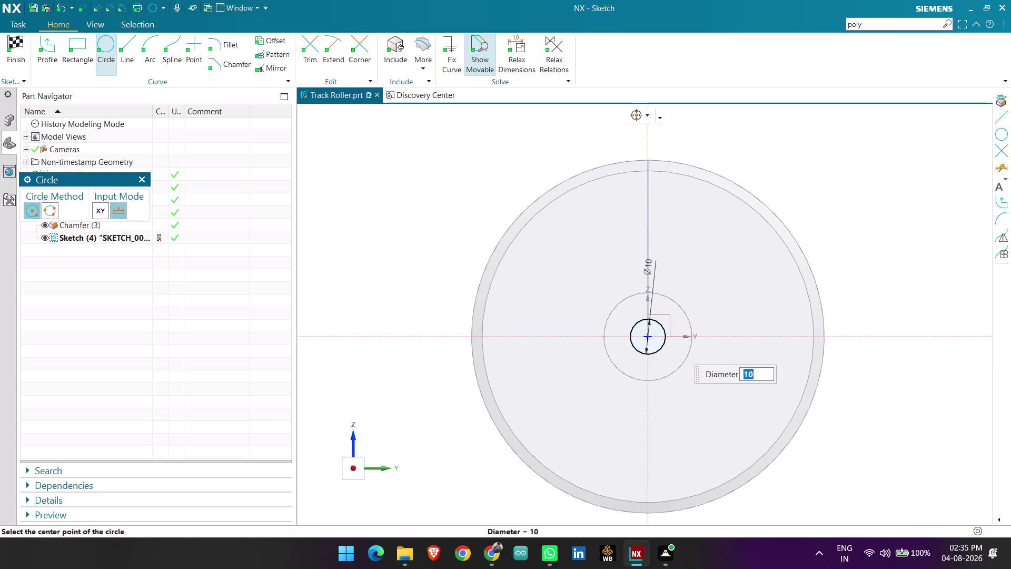
middle_click(658, 328)
click(15, 48)
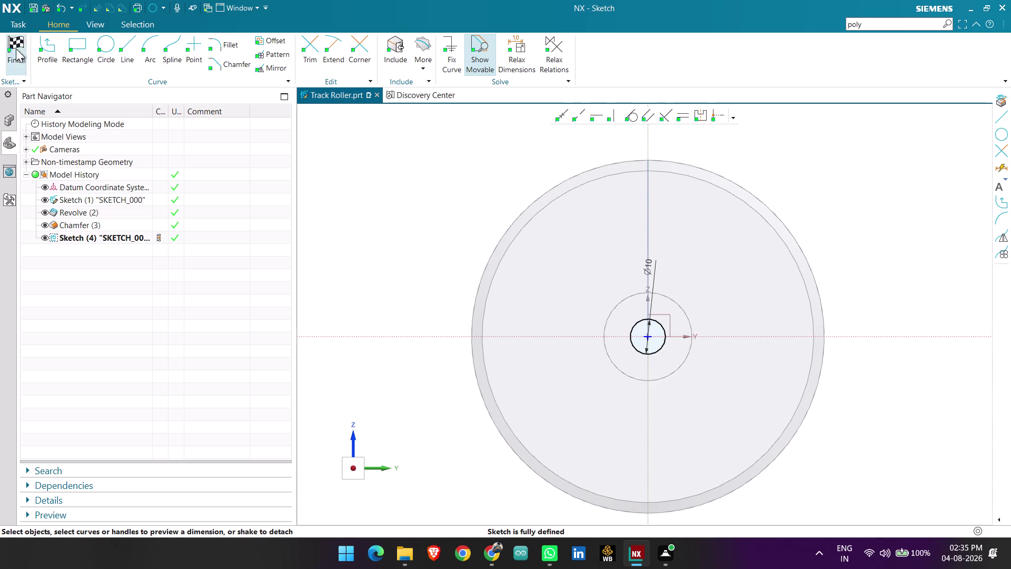
scroll(down, 3)
click(335, 67)
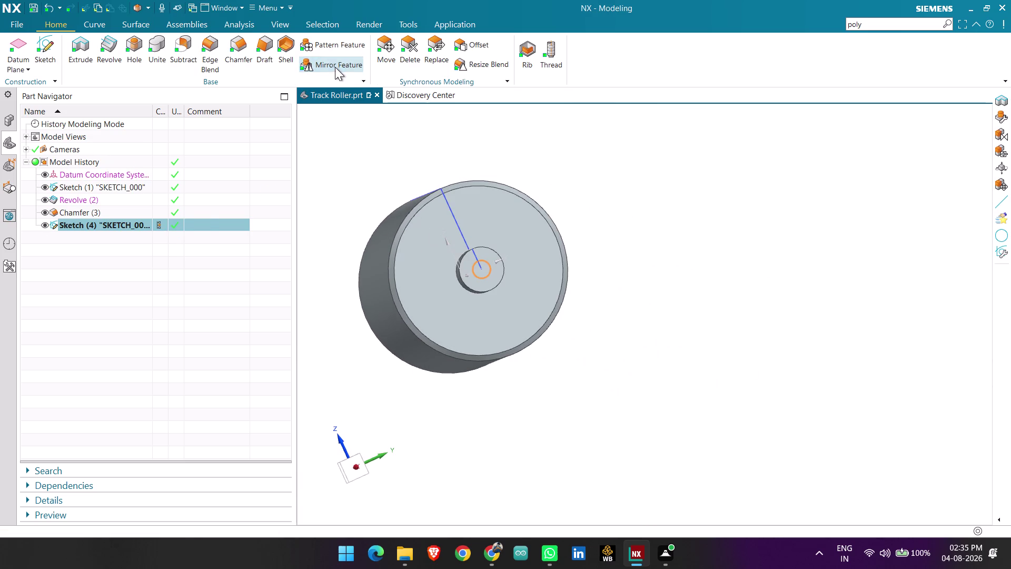
Move the Mirror Feature dialog aside and turn the model to show its length.
scroll(up, 3)
scroll(up, 3)
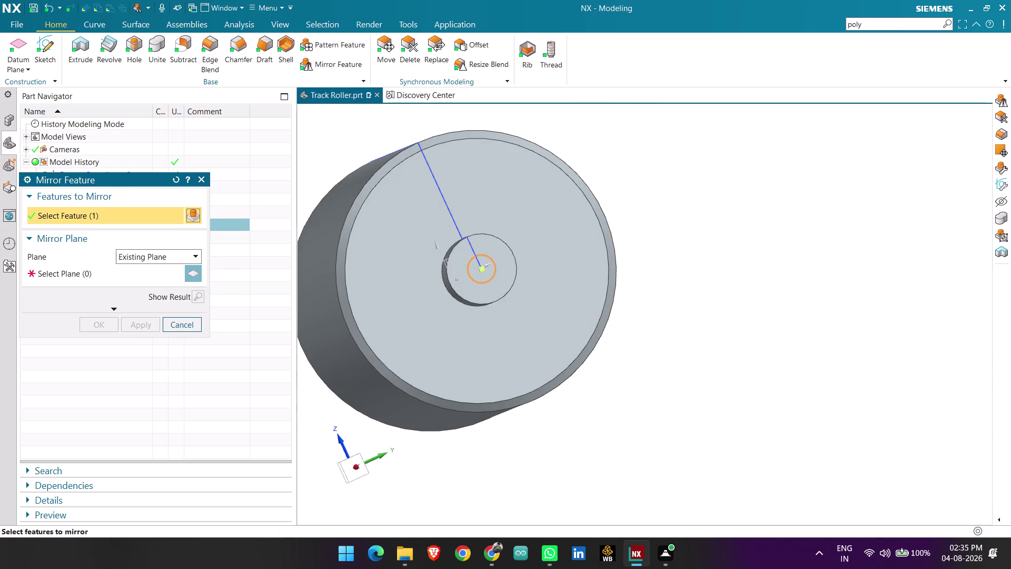
drag(114, 178, 590, 171)
scroll(down, 3)
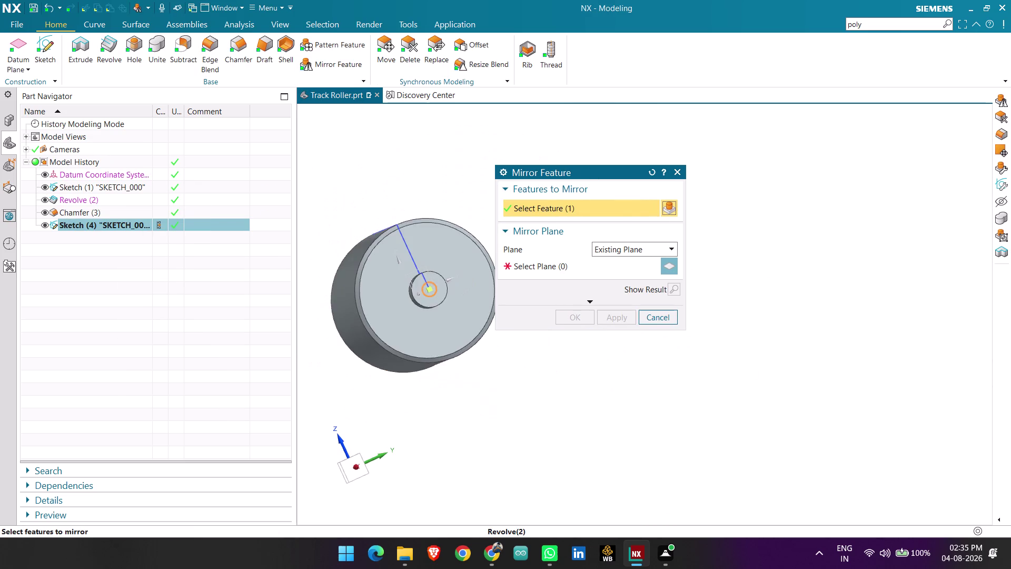
scroll(up, 3)
middle_drag(343, 383, 389, 377)
scroll(down, 3)
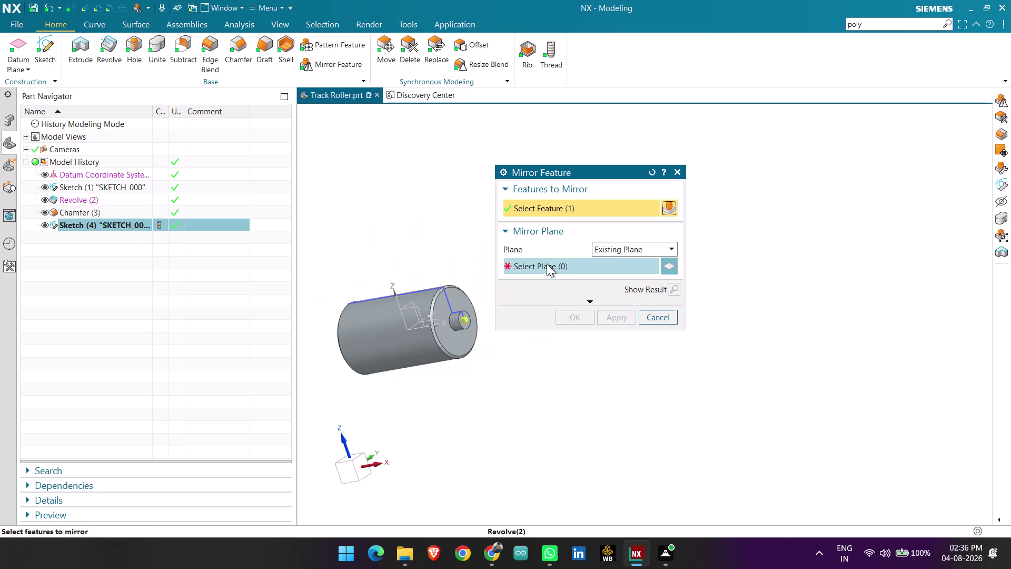
Mirror the revolved feature about the YZ datum plane and inspect both ends.
click(546, 264)
scroll(up, 3)
scroll(up, 3)
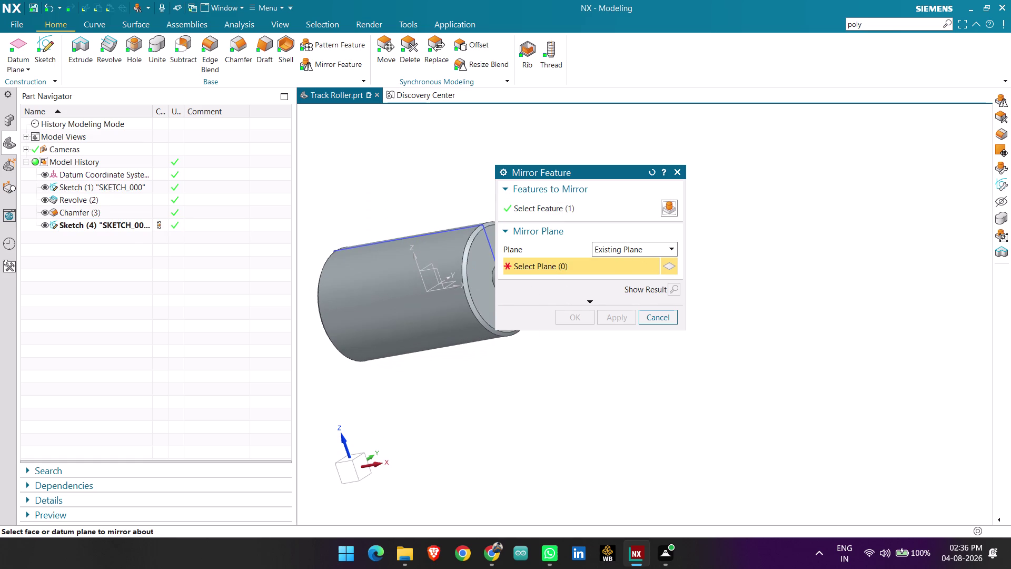
middle_drag(412, 378, 419, 376)
click(431, 264)
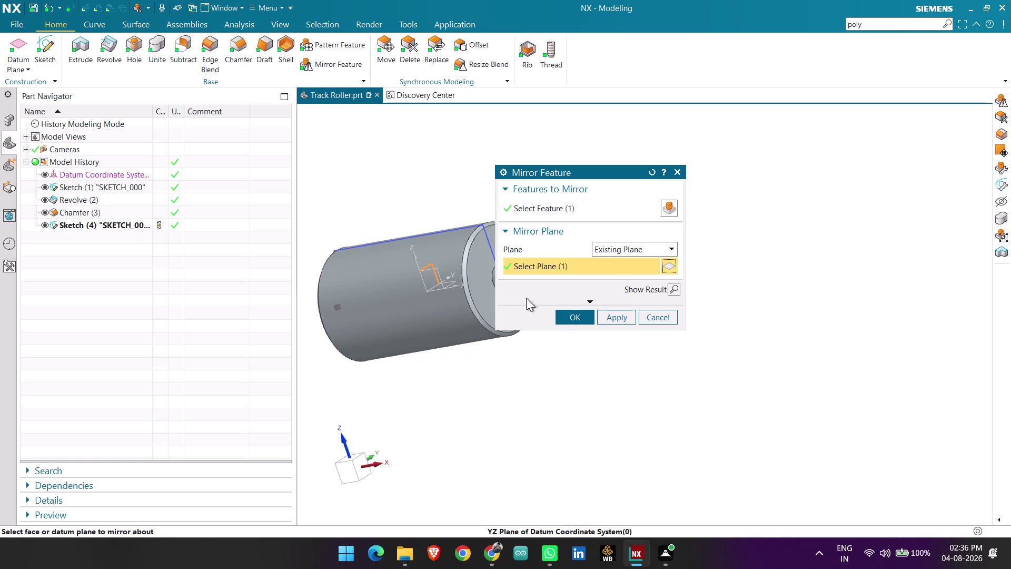
click(571, 316)
middle_drag(475, 356, 521, 347)
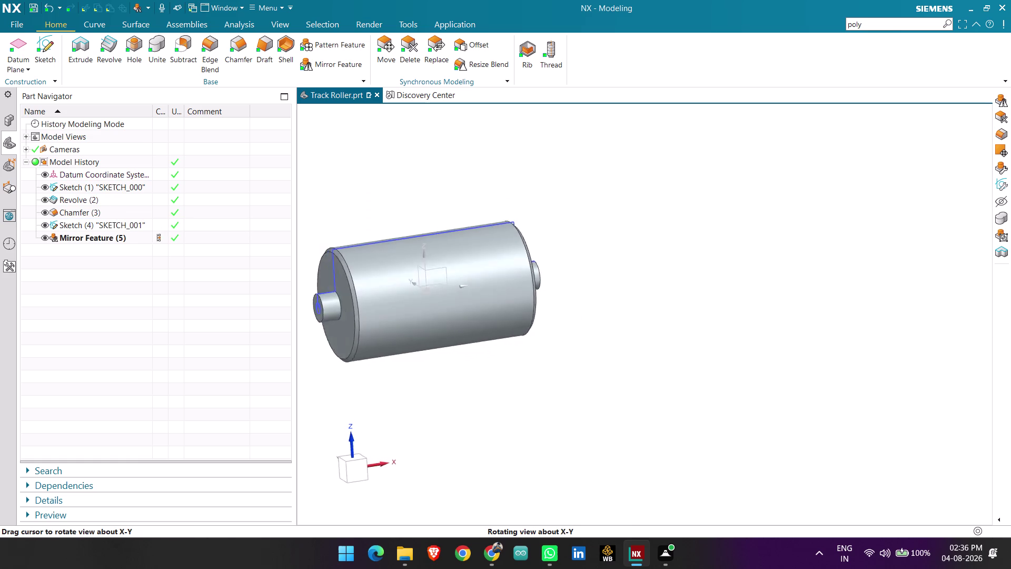
middle_drag(521, 347, 511, 341)
middle_drag(512, 342, 487, 341)
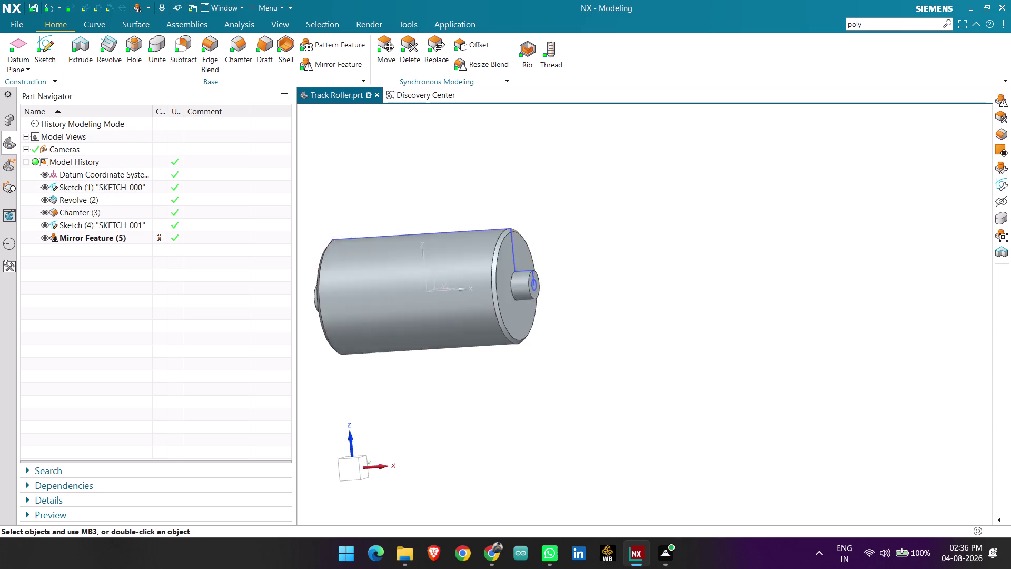
scroll(down, 3)
click(138, 57)
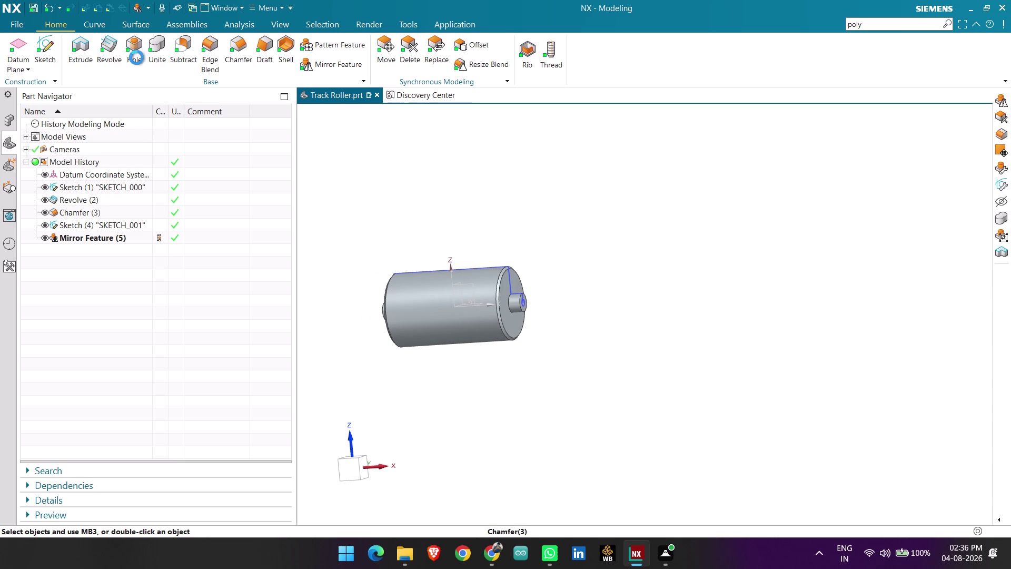
Orbit to the axle end, pick the Simple hole form, and browse standard drill sizes.
scroll(up, 3)
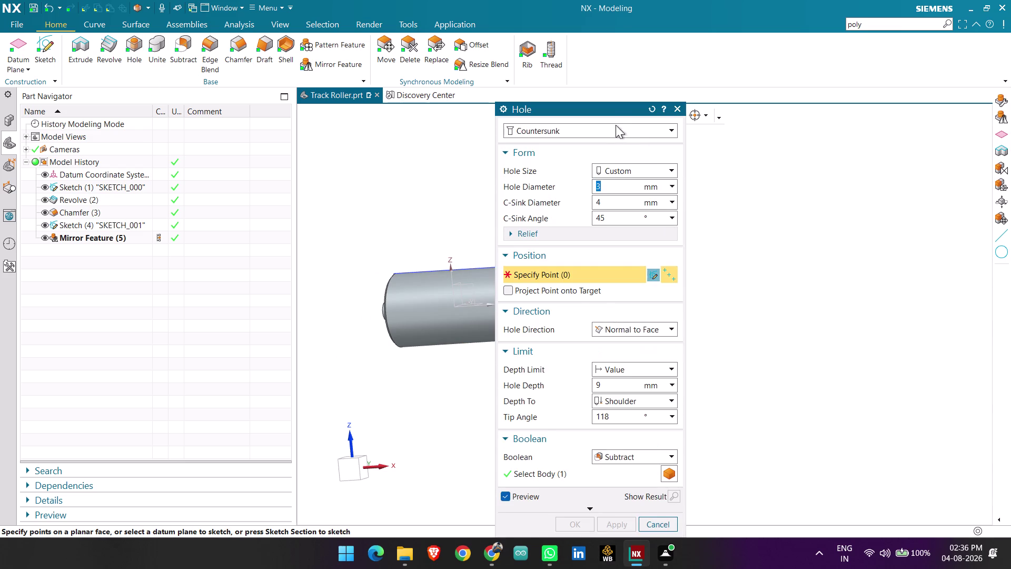
drag(599, 111, 286, 121)
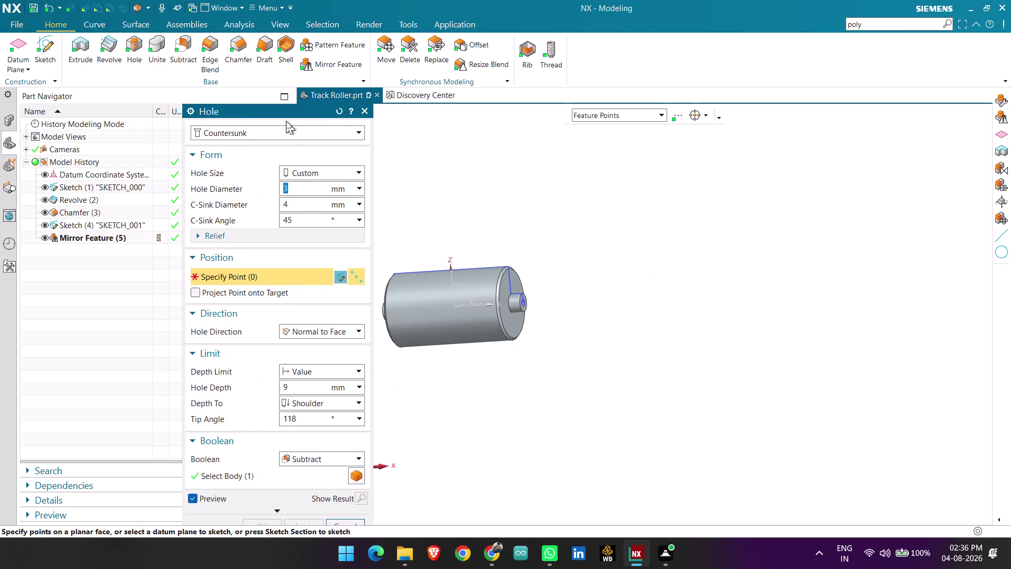
drag(286, 121, 264, 106)
middle_drag(617, 322, 591, 327)
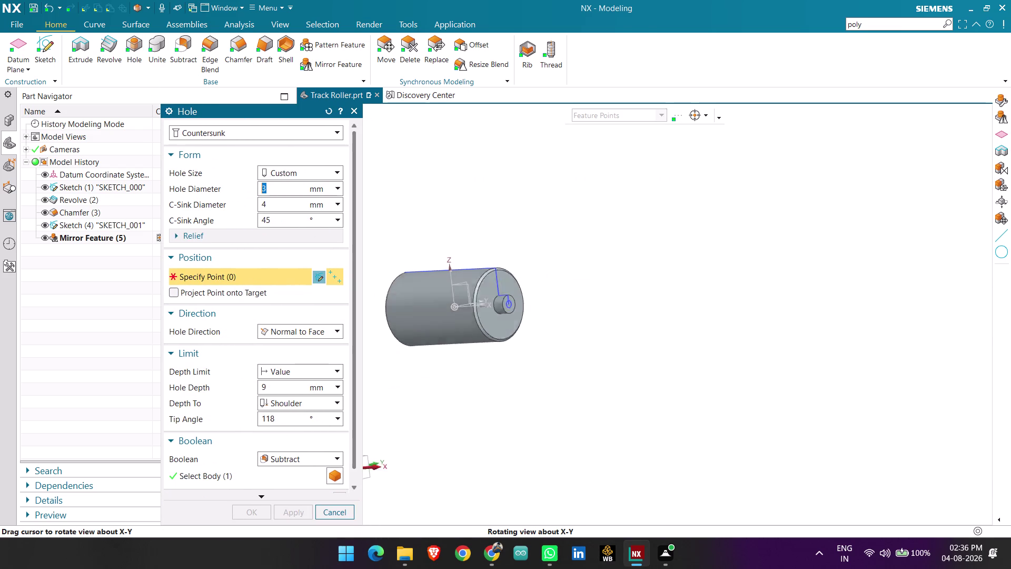
middle_drag(592, 326, 567, 327)
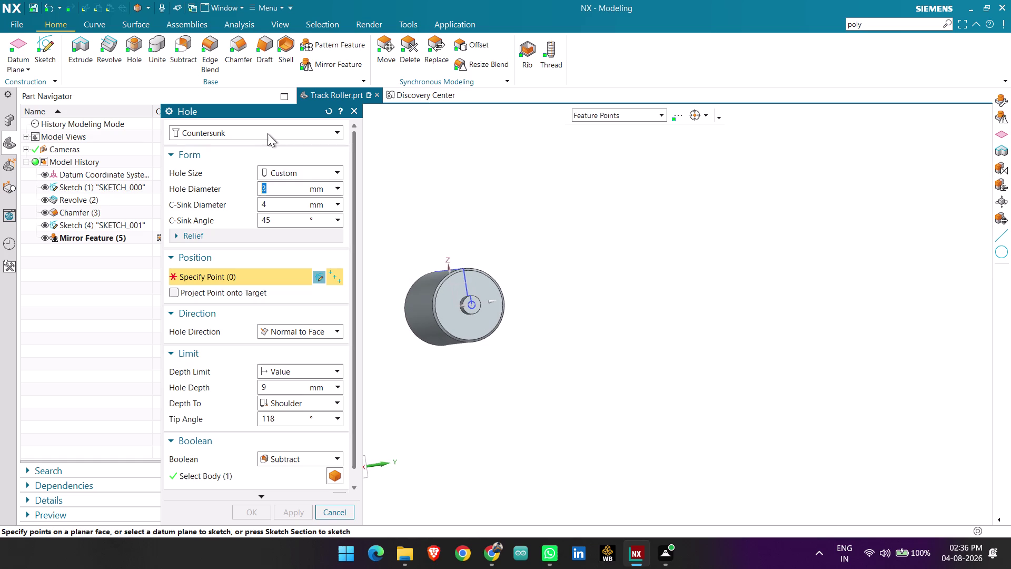
click(267, 133)
click(245, 150)
scroll(up, 3)
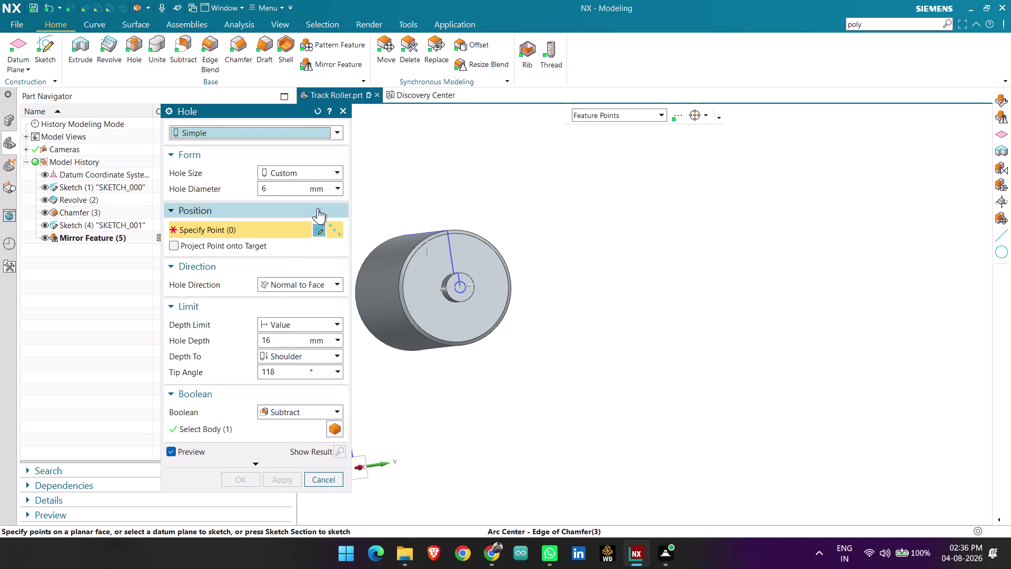
click(311, 188)
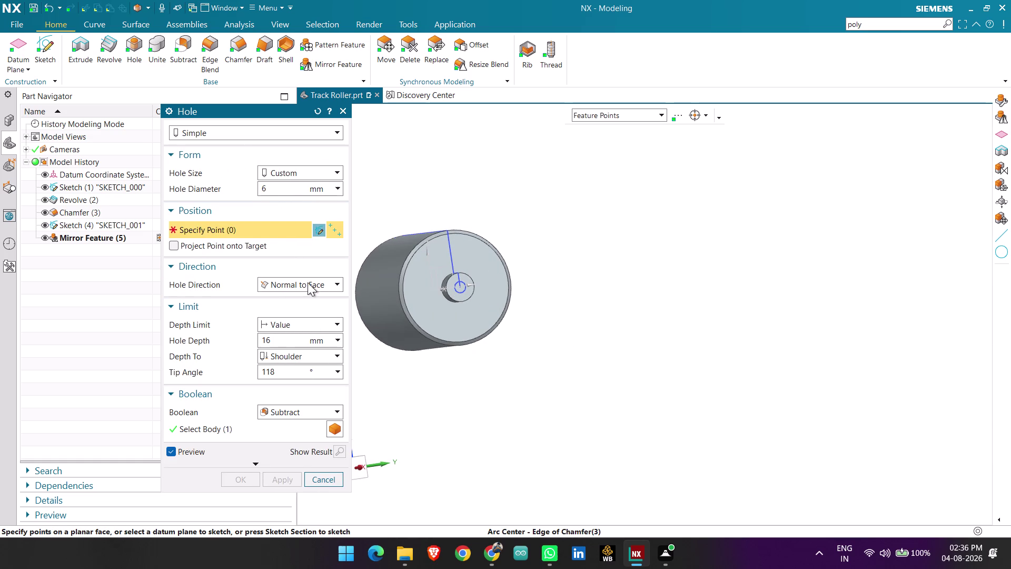
click(315, 172)
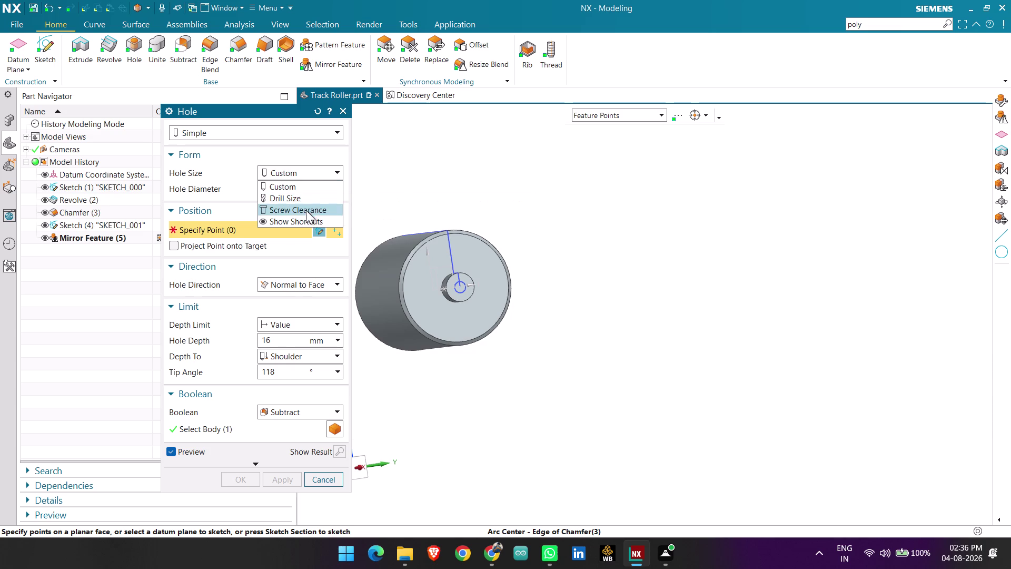
click(303, 196)
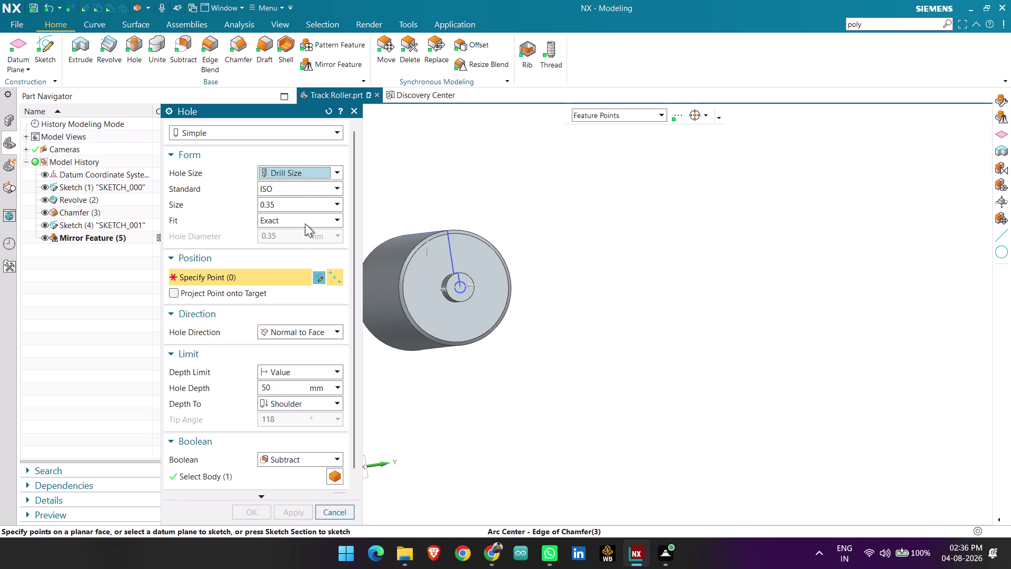
Revert to a Custom hole size and place the hole at the axle end centre.
scroll(down, 3)
click(313, 160)
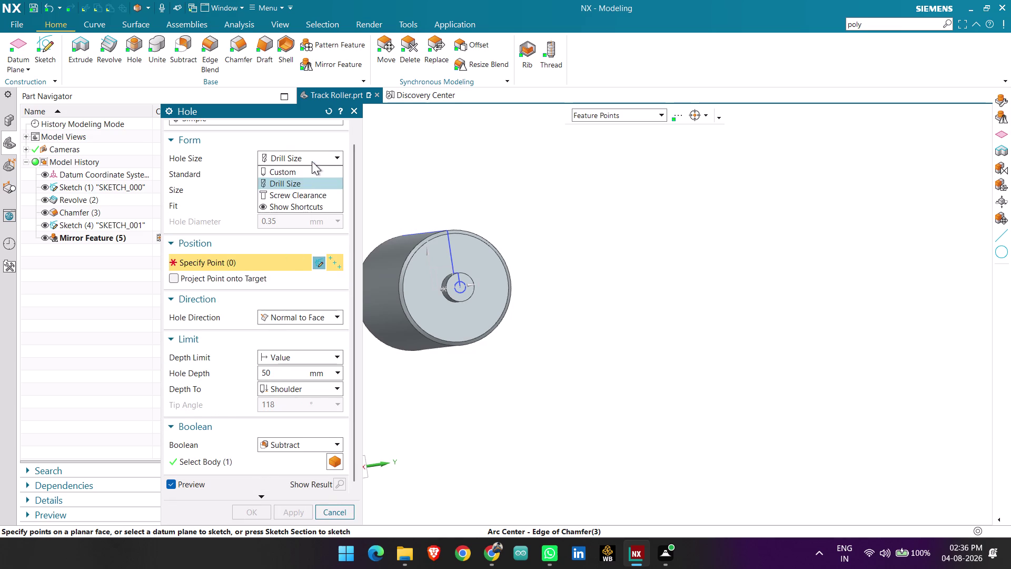
click(300, 171)
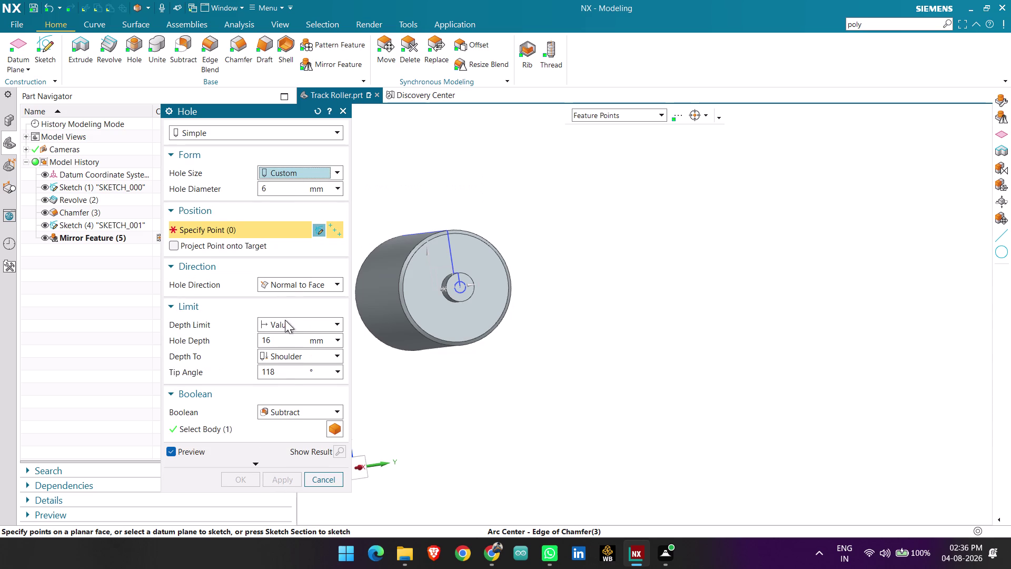
scroll(down, 3)
scroll(up, 3)
scroll(up, 3)
click(452, 284)
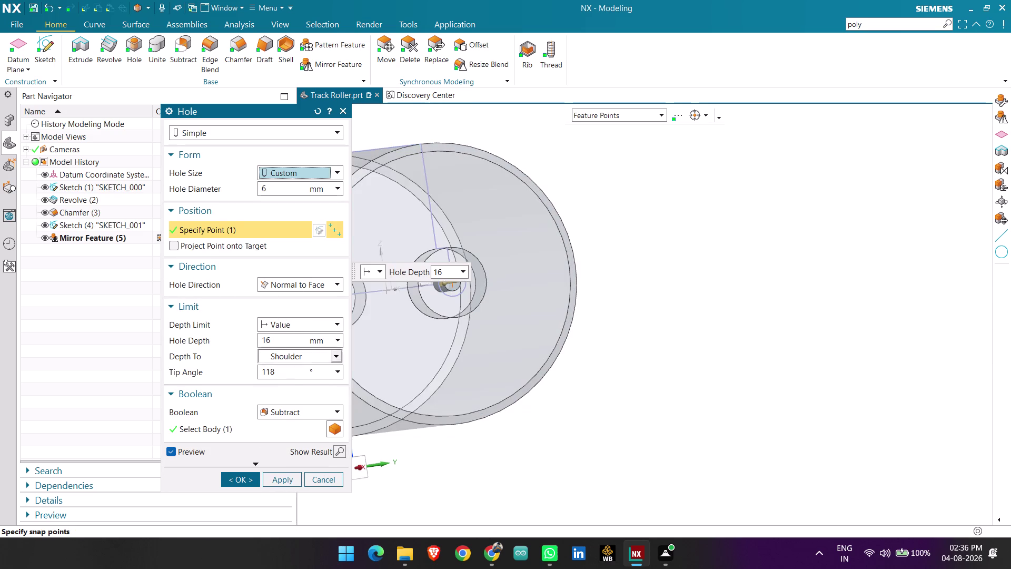
Set the hole depth to 50 mm while viewing the preview.
scroll(down, 3)
middle_drag(669, 323, 739, 306)
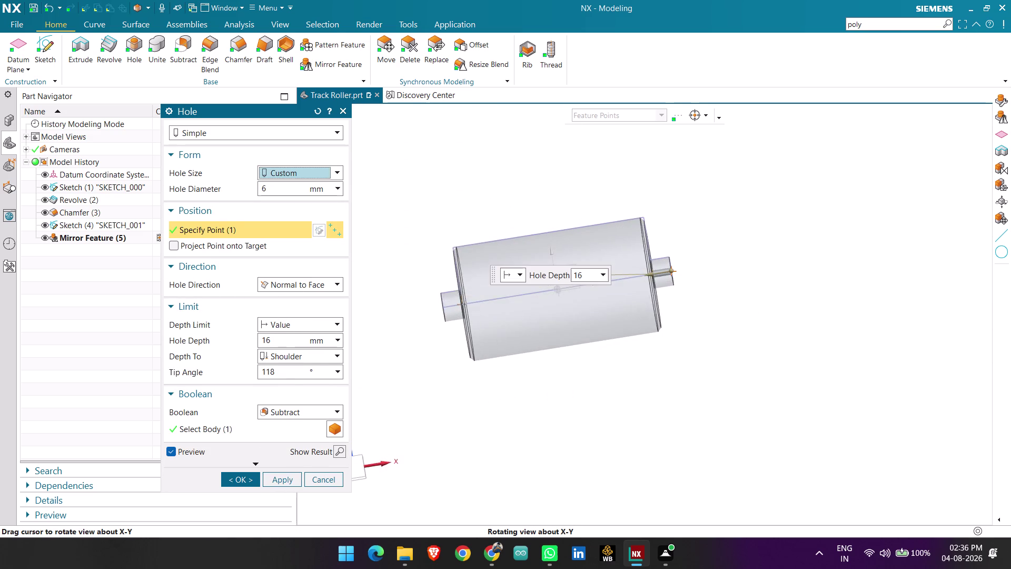
middle_drag(739, 307, 736, 312)
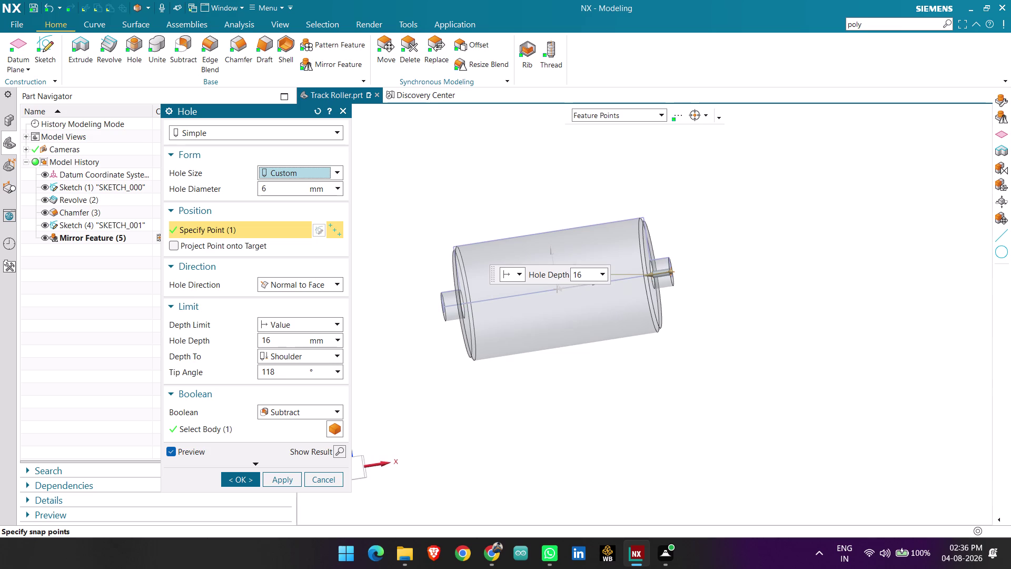
drag(274, 341, 239, 336)
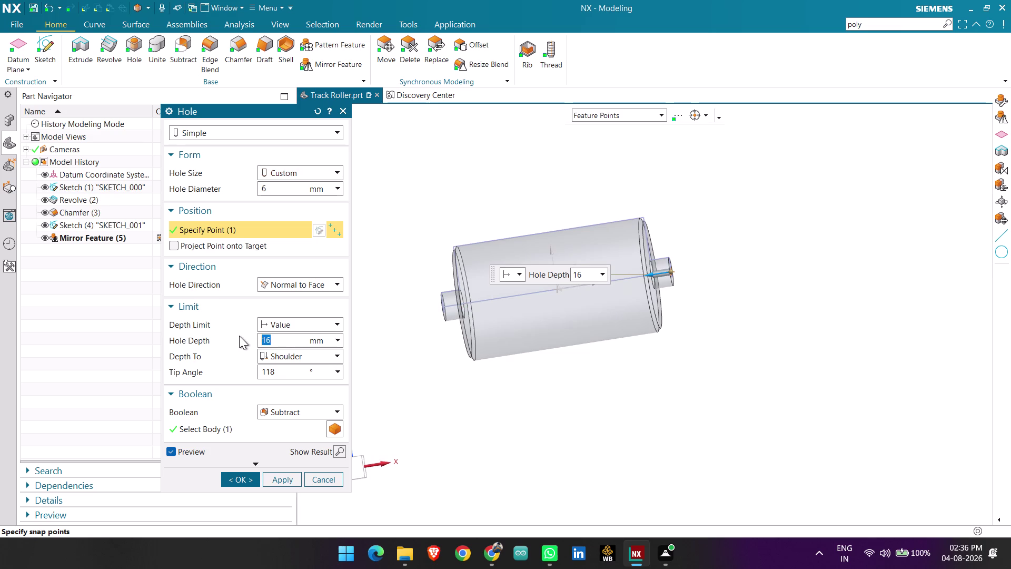
key(BackSpace)
text(5)
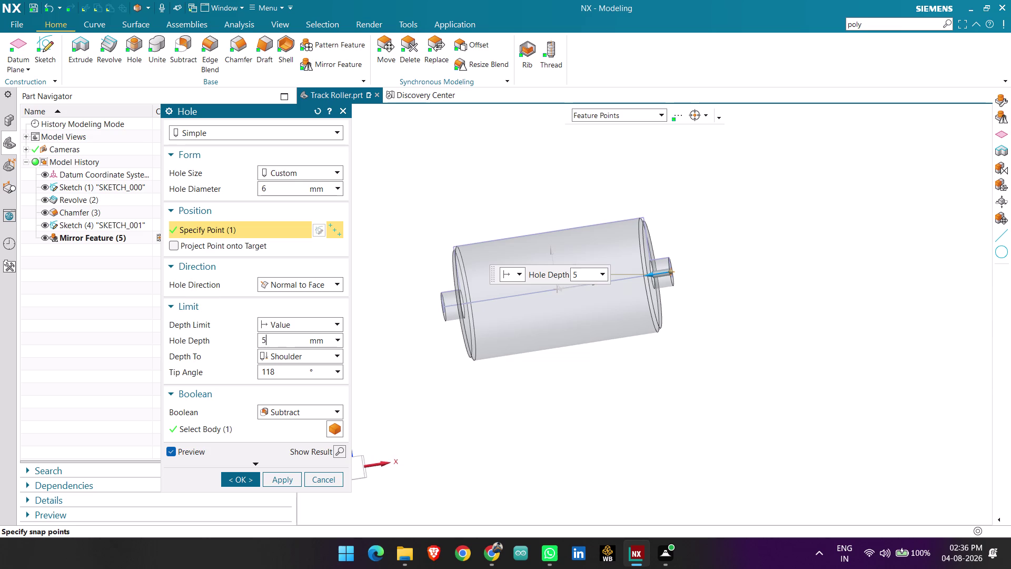
text(0)
key(Return)
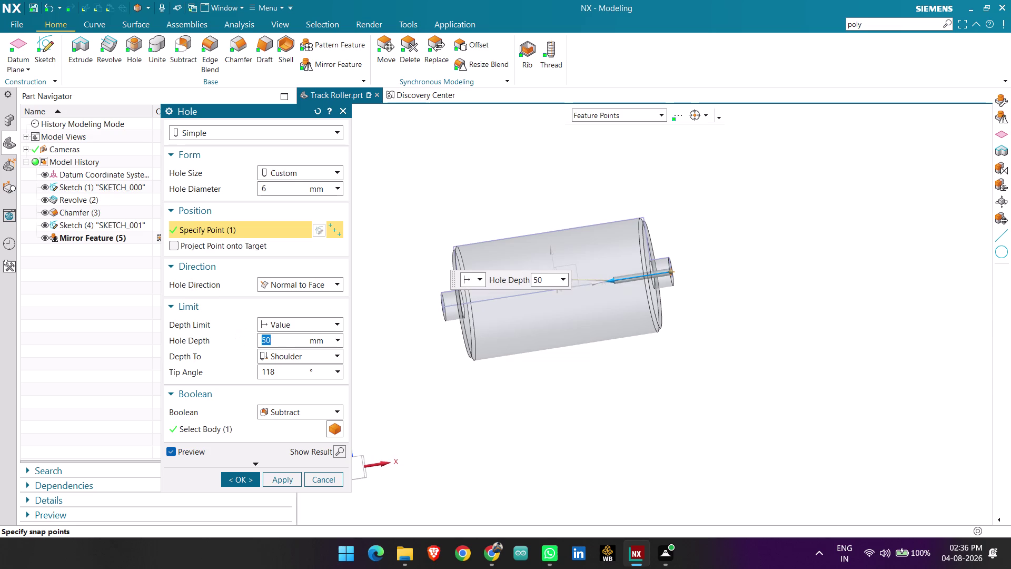
Check the value options for the 6 mm hole diameter, then dismiss them.
scroll(up, 3)
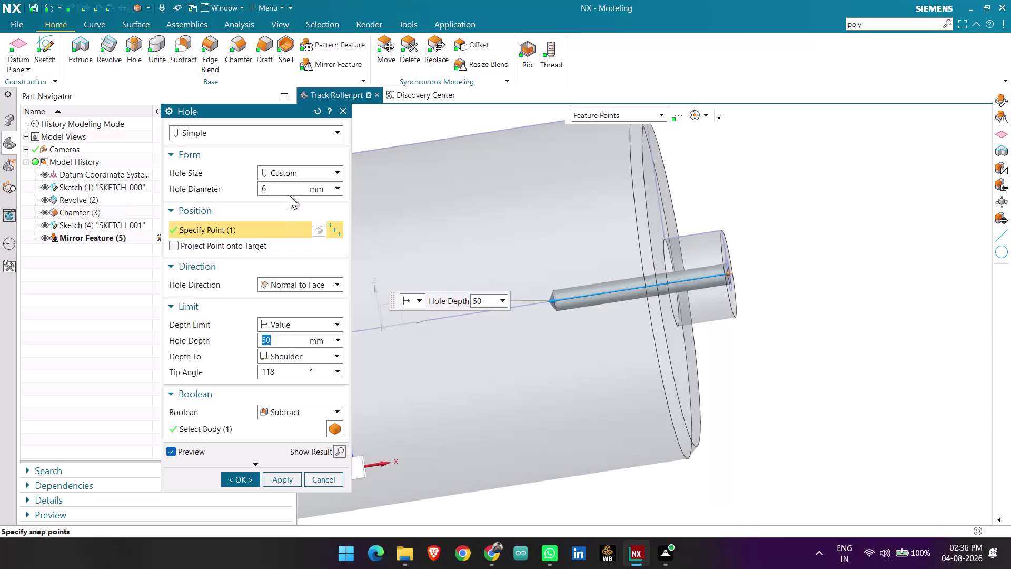
click(336, 188)
click(335, 188)
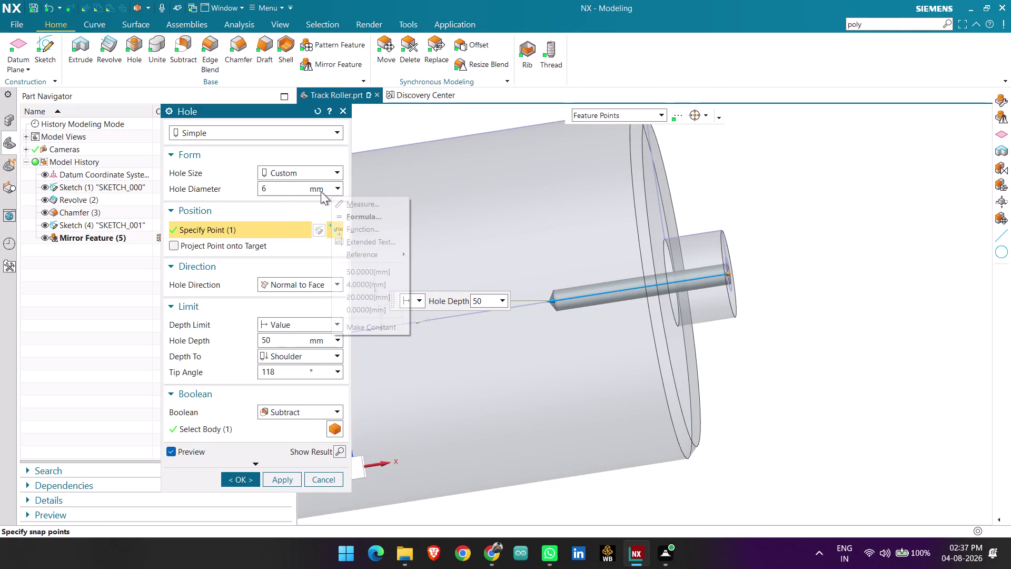
click(231, 228)
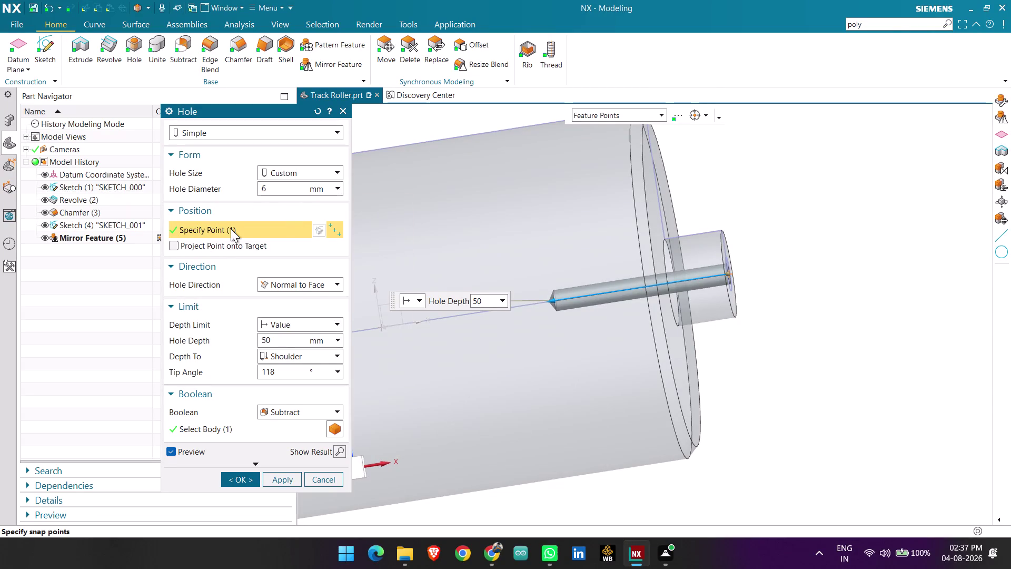
scroll(down, 3)
click(254, 462)
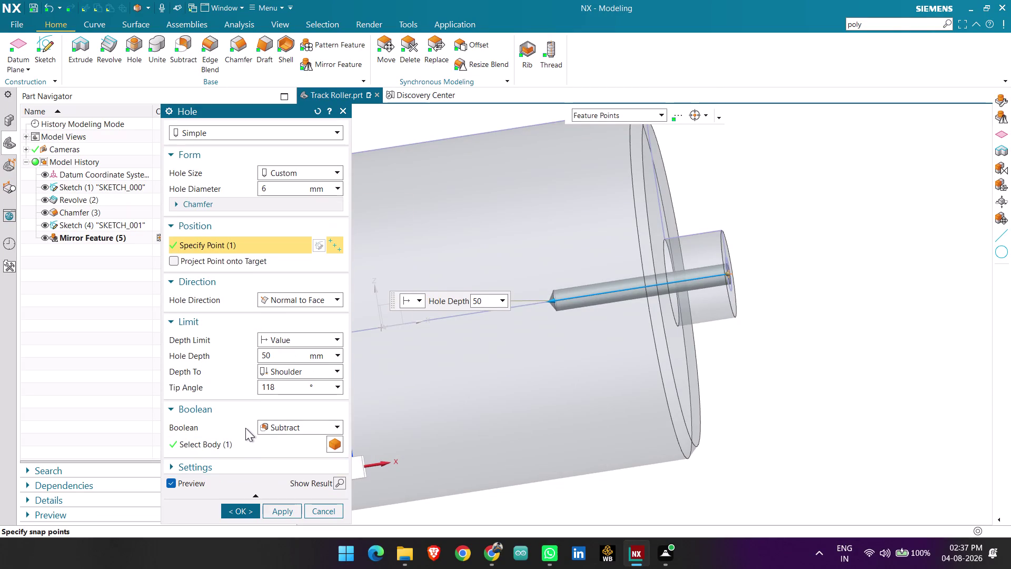
scroll(down, 3)
scroll(down, 3)
scroll(down, 3)
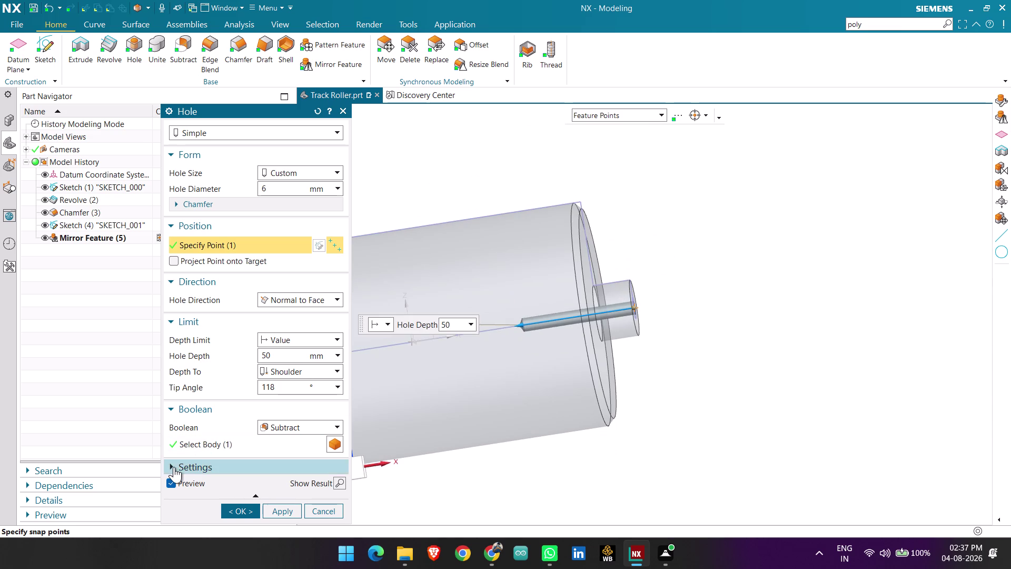
click(174, 467)
Confirm the hole size stays Custom.
scroll(down, 3)
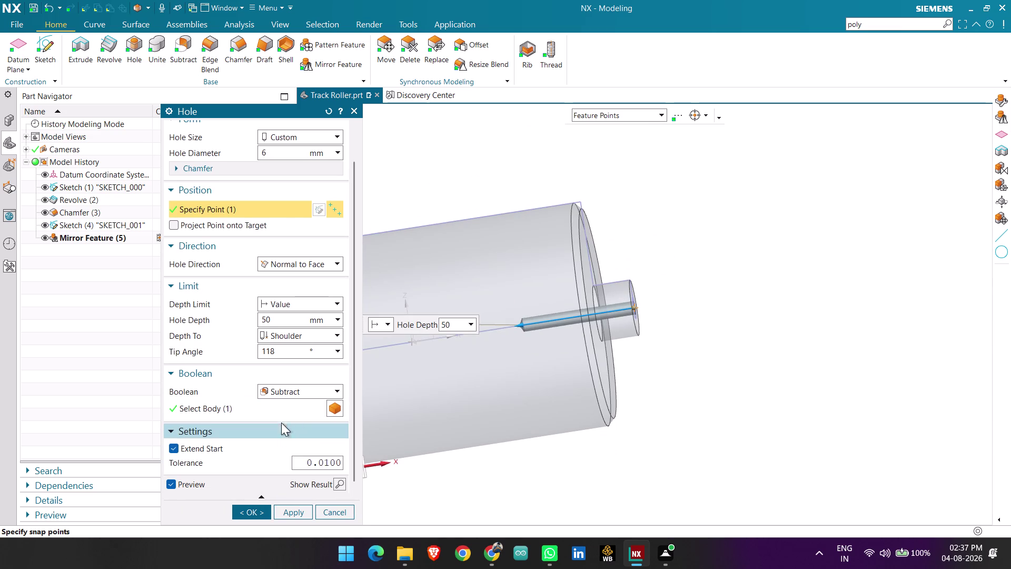
scroll(up, 3)
scroll(down, 3)
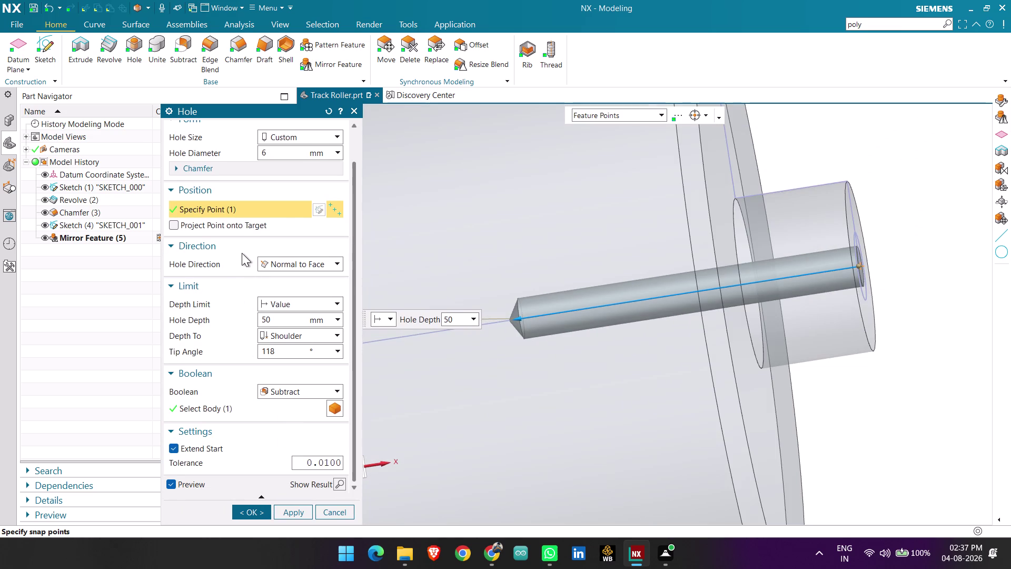
click(302, 137)
click(312, 134)
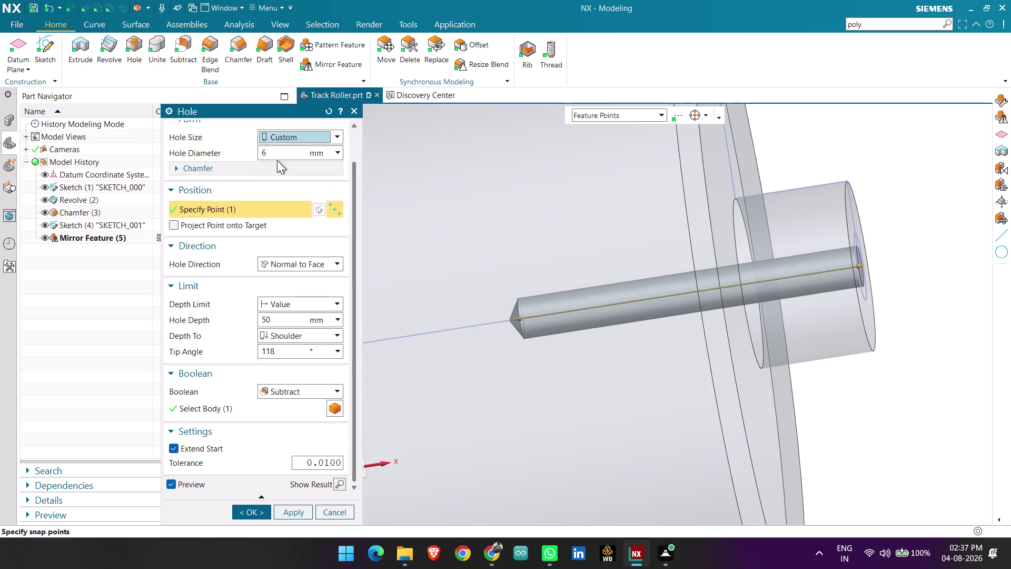
scroll(up, 3)
click(263, 133)
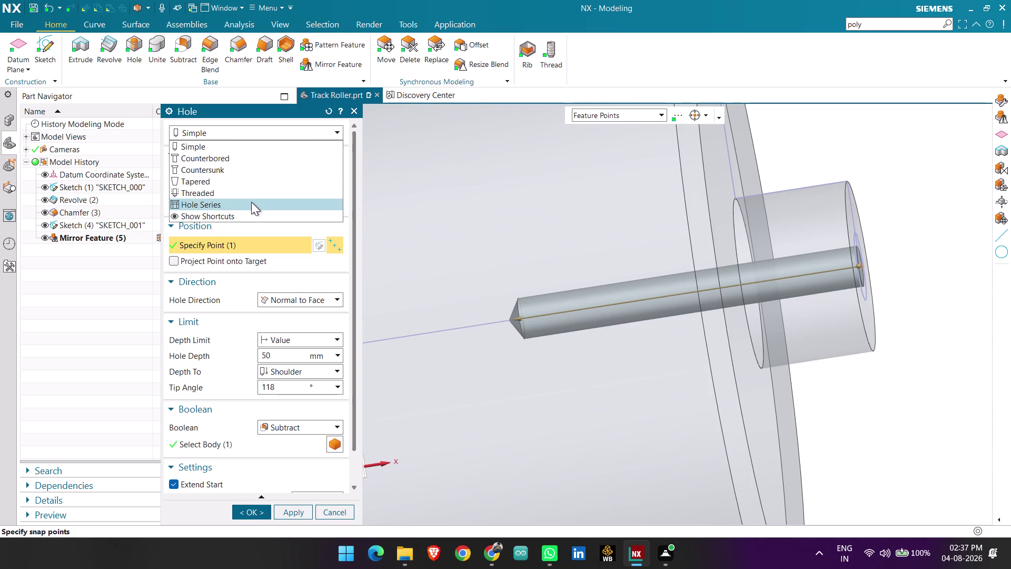
Change the hole type to Hole Series and keep the M10 screw size.
click(251, 202)
scroll(down, 3)
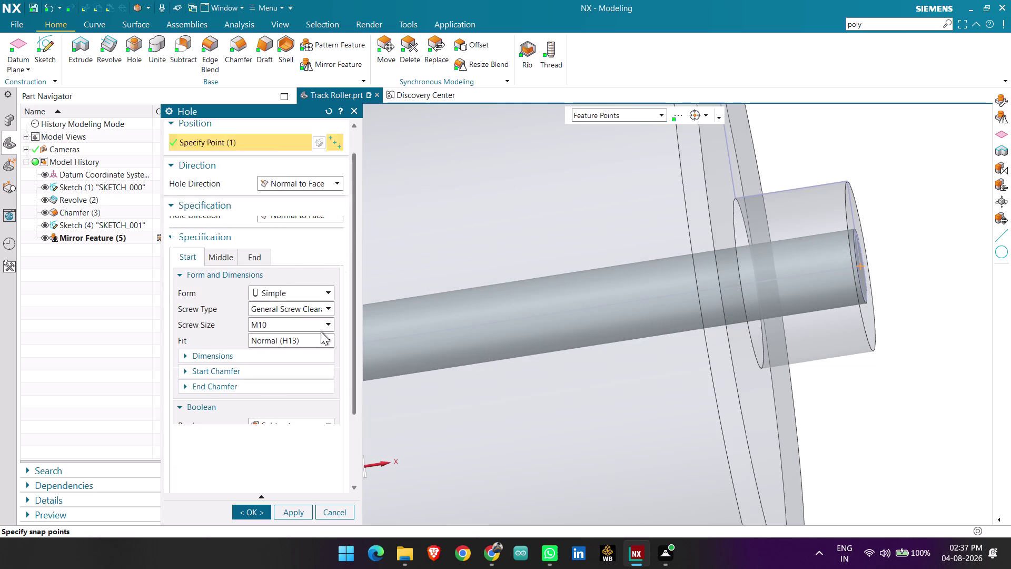
scroll(down, 3)
scroll(down, 3)
scroll(down, 3)
scroll(up, 3)
scroll(down, 3)
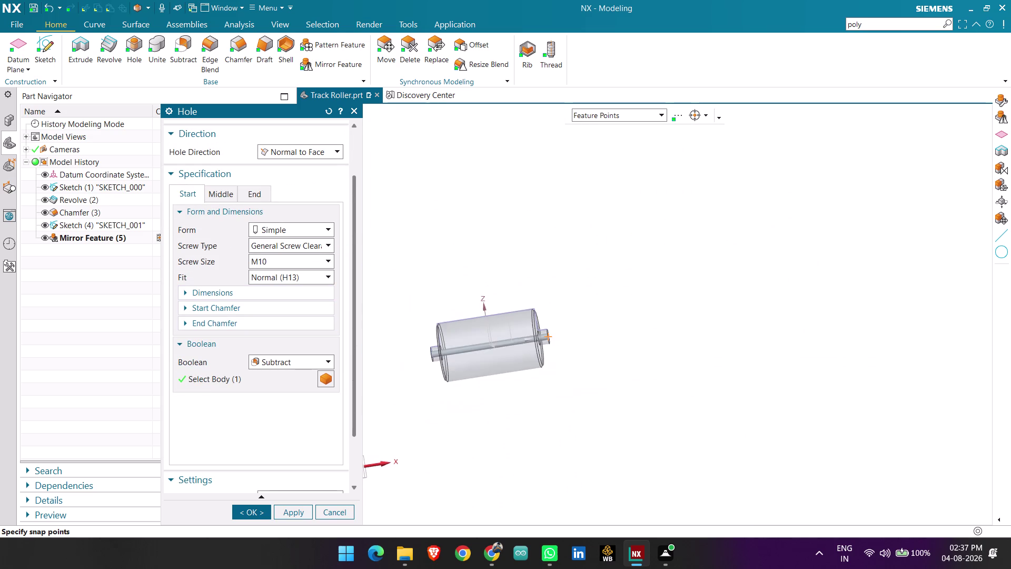
scroll(up, 3)
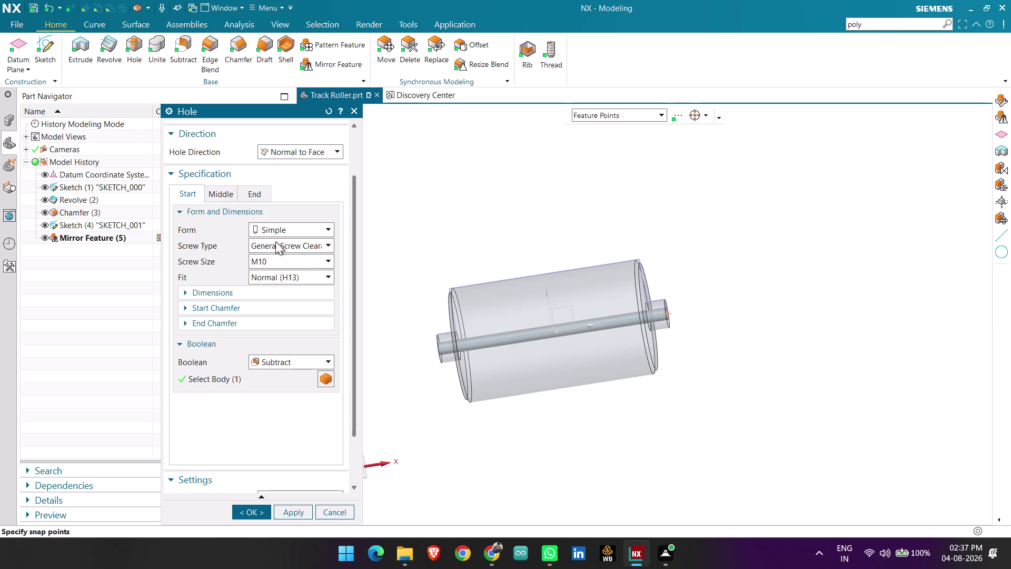
click(270, 261)
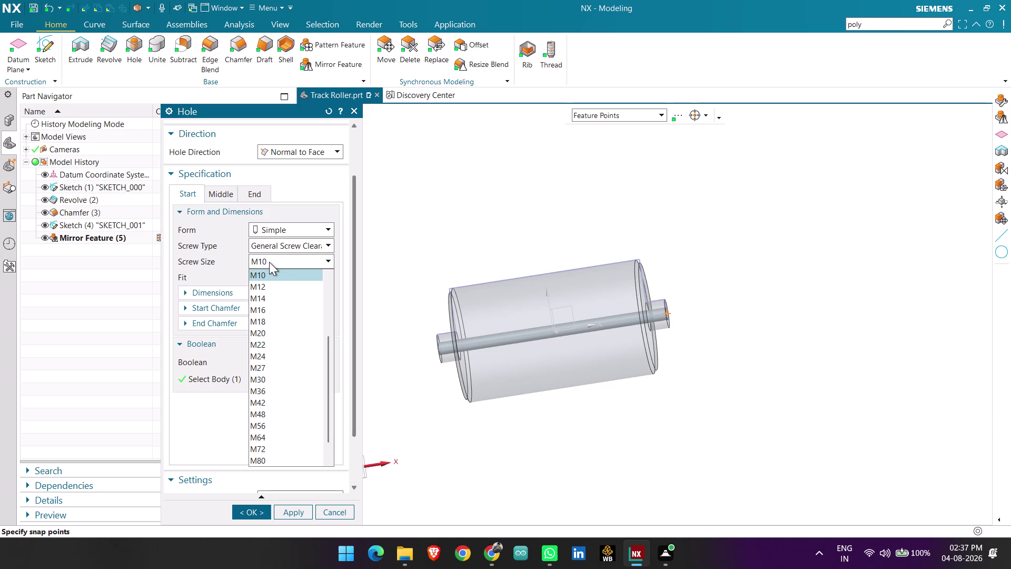
click(270, 275)
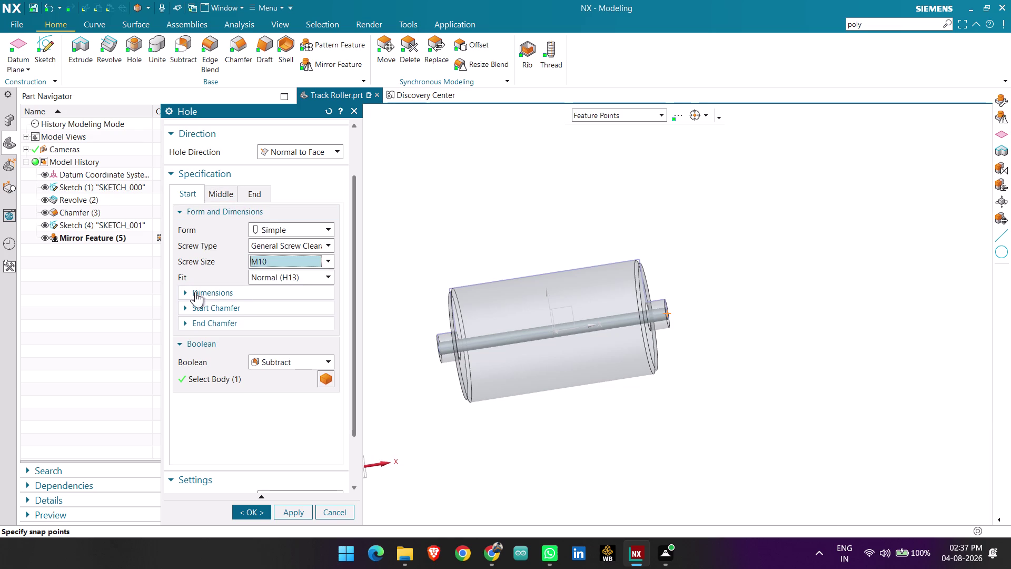
Review the 11 mm dimensions, 0.6 mm start chamfer, and Middle/End hole settings.
click(193, 291)
click(185, 335)
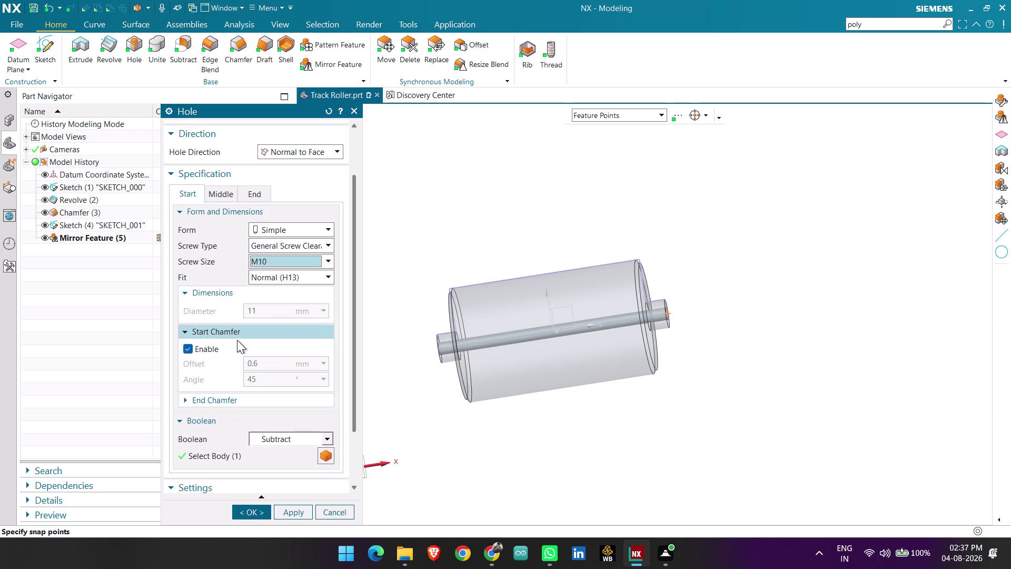
click(222, 195)
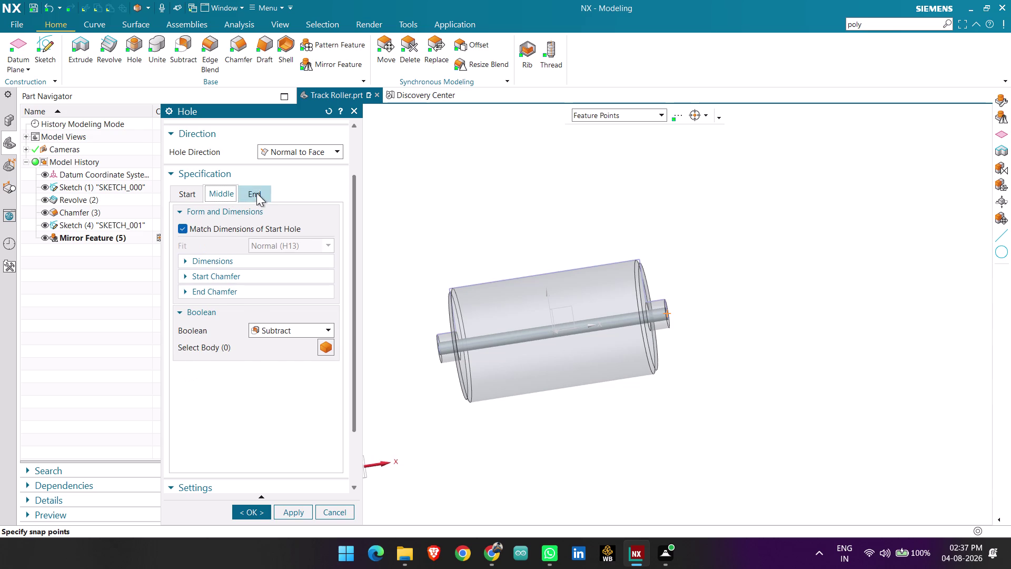
click(256, 193)
click(183, 193)
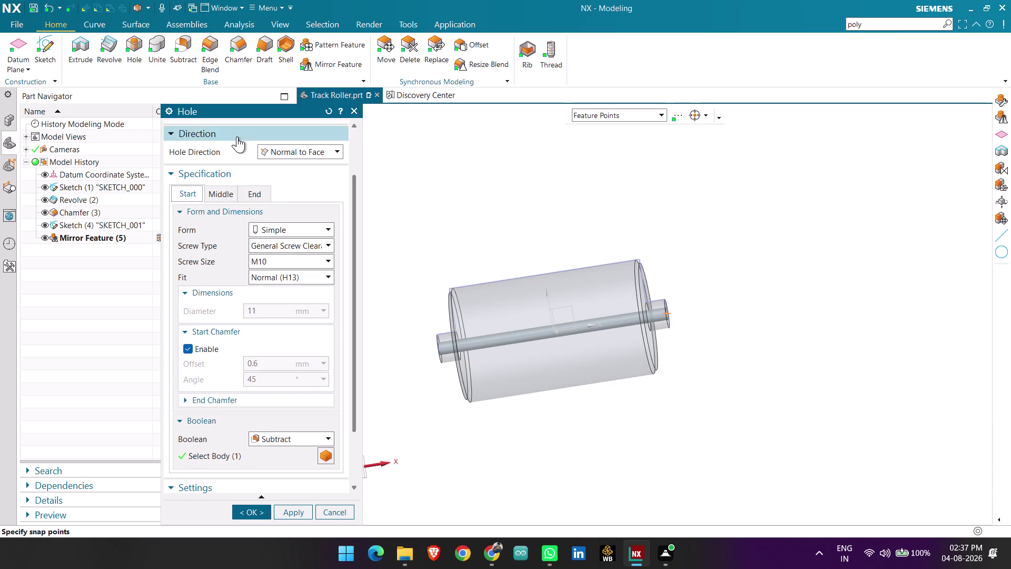
scroll(up, 3)
click(270, 137)
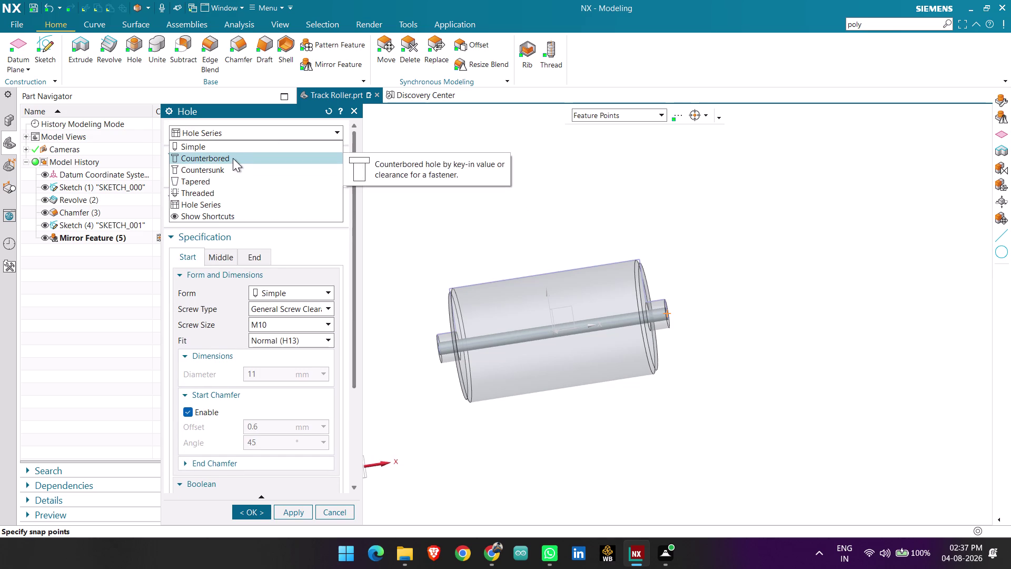
Switch the hole to Counterbored form and keep a Custom hole size.
click(233, 158)
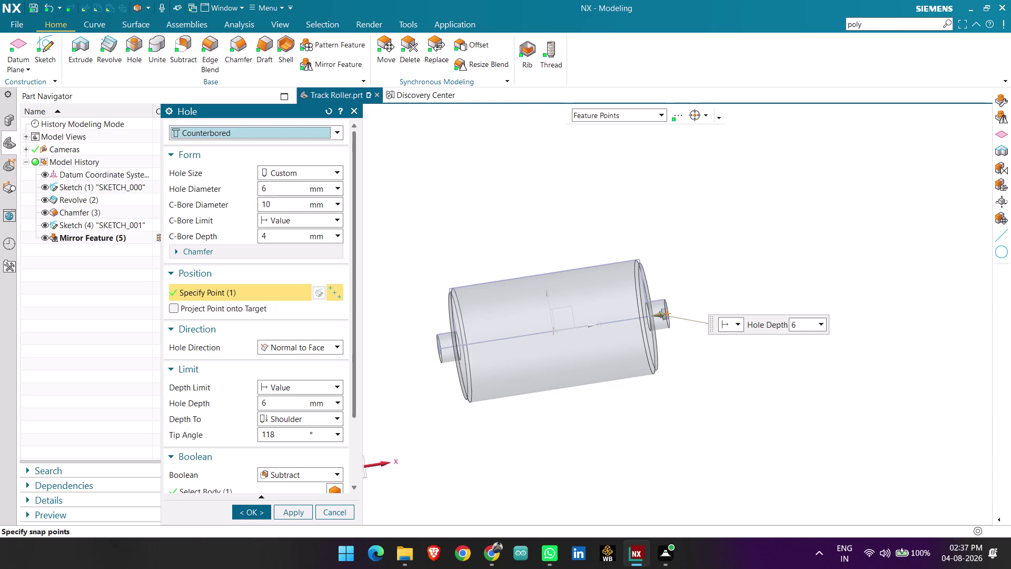
scroll(up, 3)
scroll(down, 3)
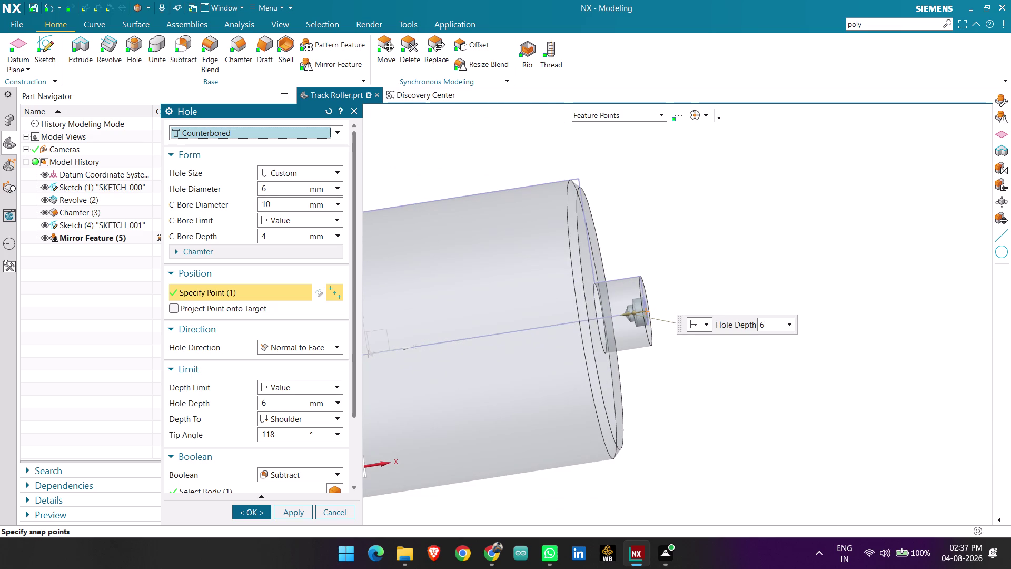
click(285, 170)
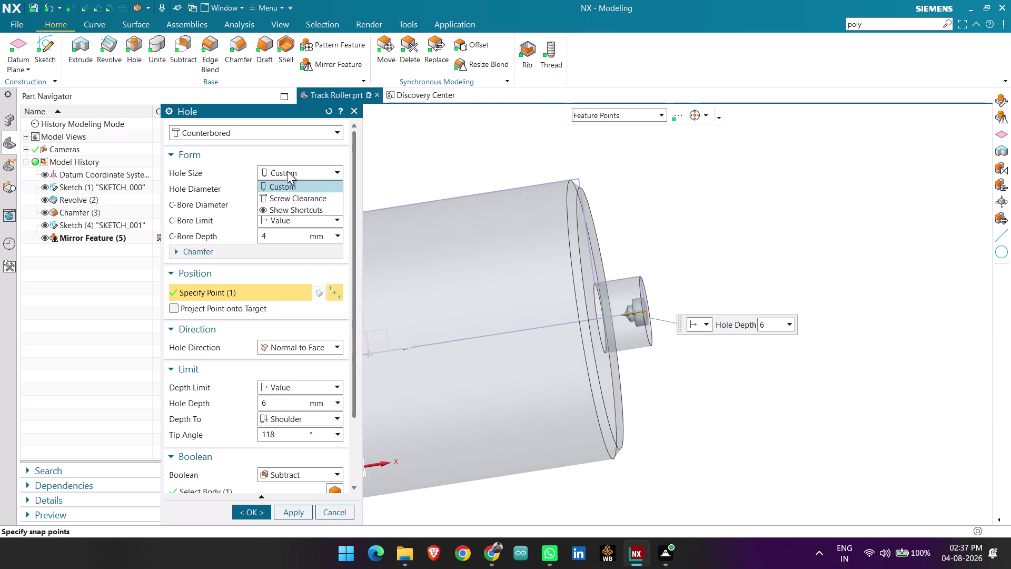
click(287, 171)
click(287, 171)
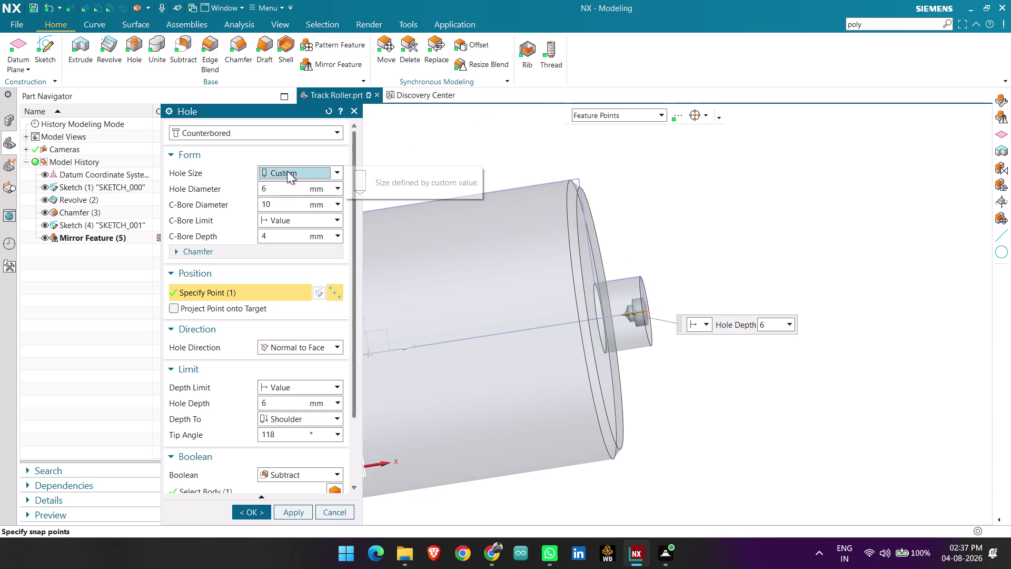
click(294, 172)
scroll(down, 3)
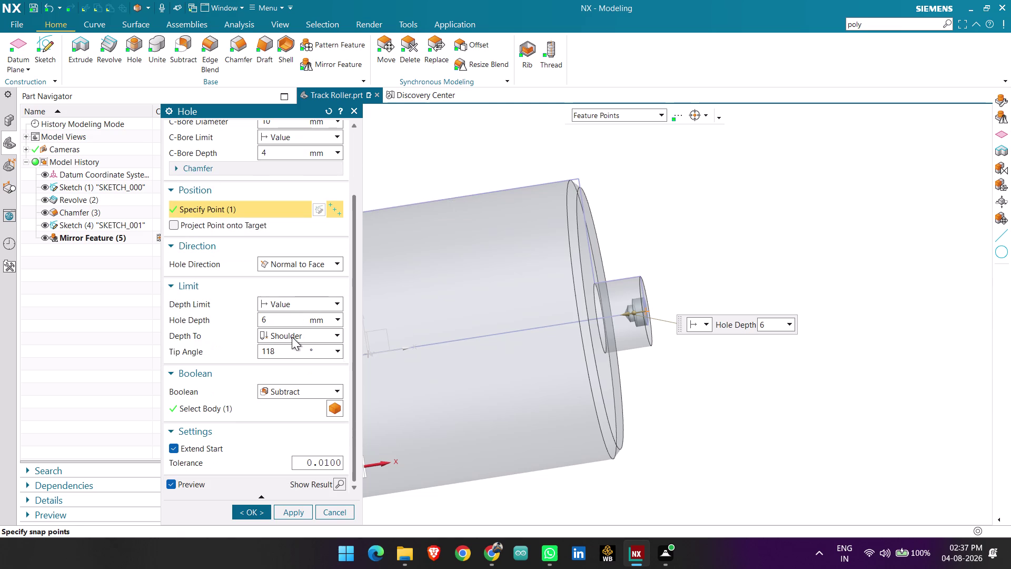
scroll(down, 3)
scroll(up, 3)
scroll(up, 3)
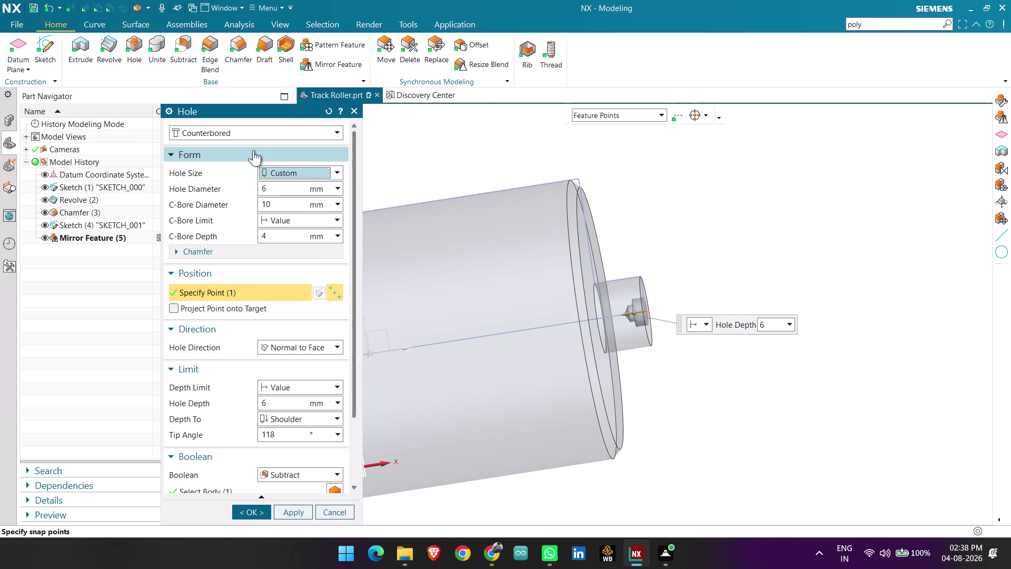
Try the Tapered form, then return the hole to Simple.
click(263, 130)
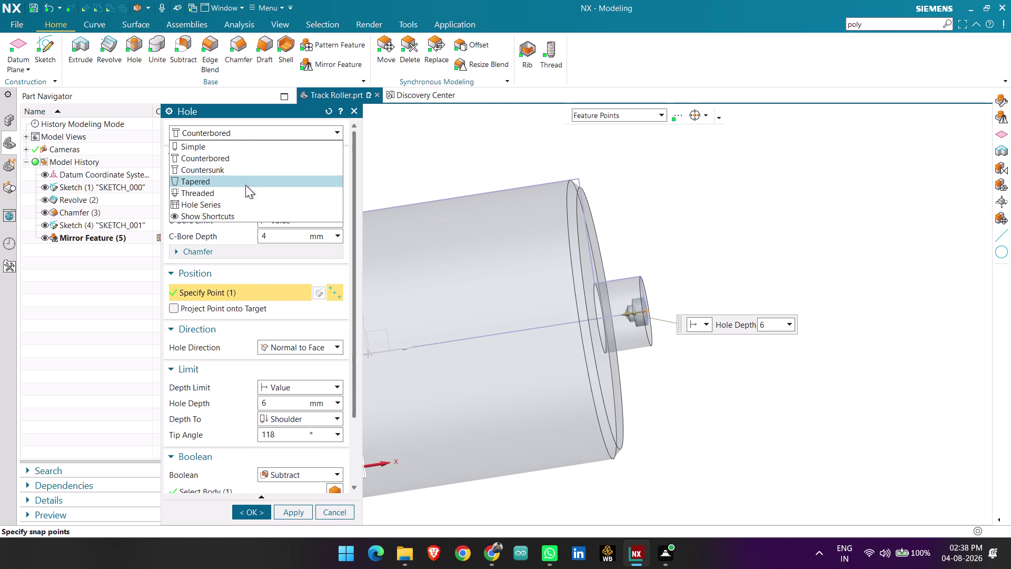
click(247, 182)
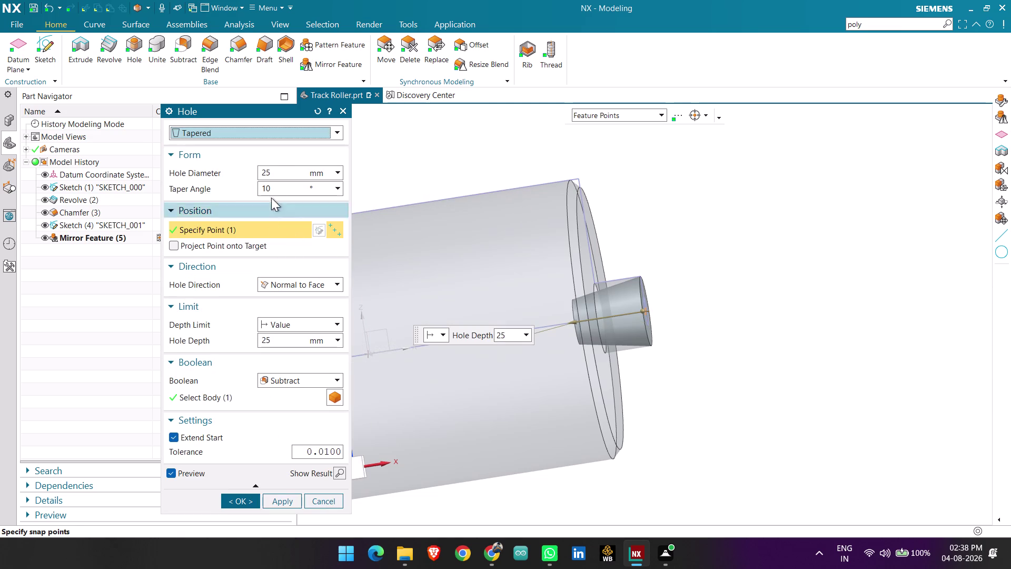
click(272, 137)
click(250, 146)
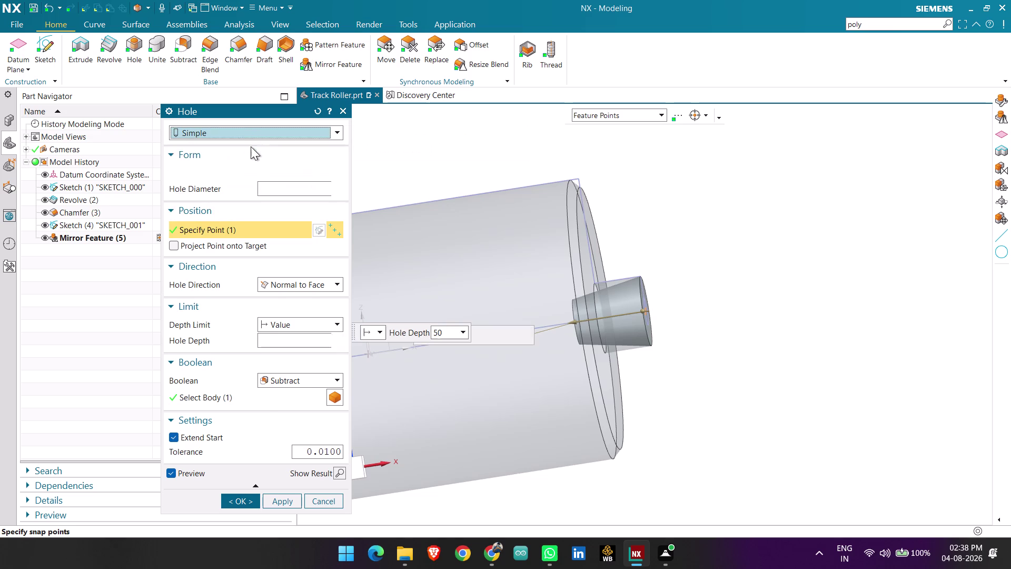
scroll(down, 3)
scroll(up, 3)
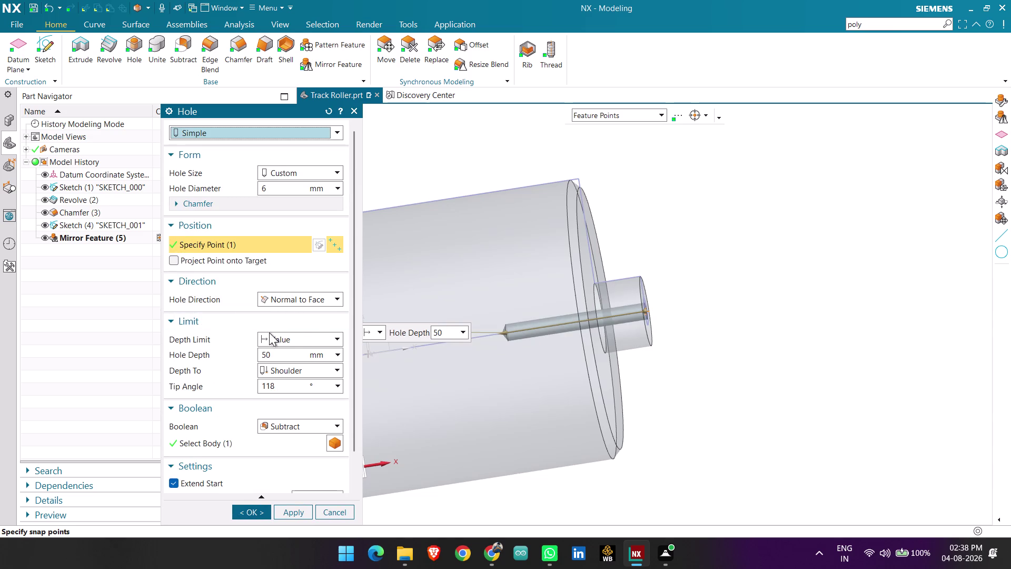
Keep the hole normal to the face and set Depth To to Tip.
click(298, 296)
click(298, 296)
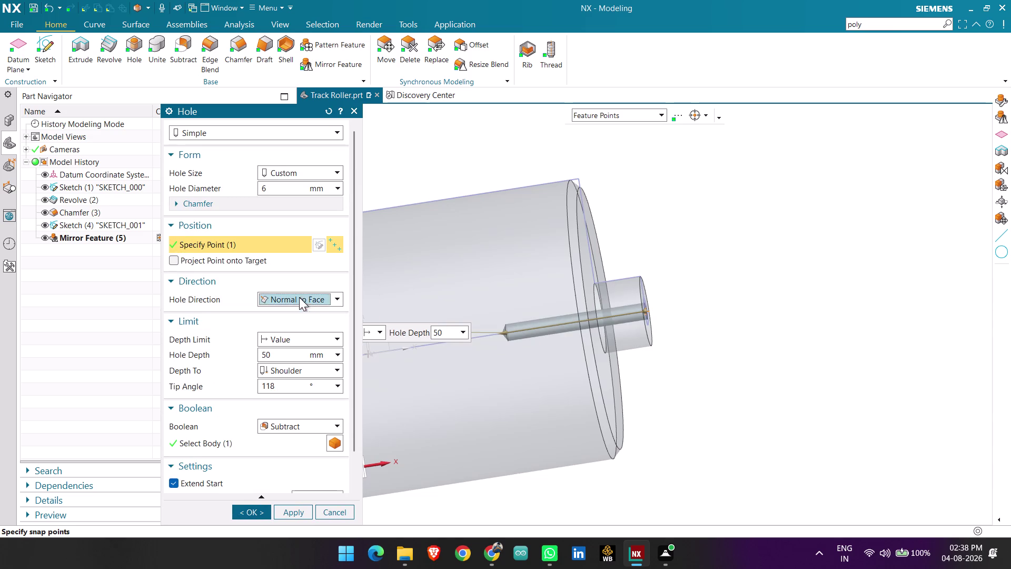
scroll(down, 3)
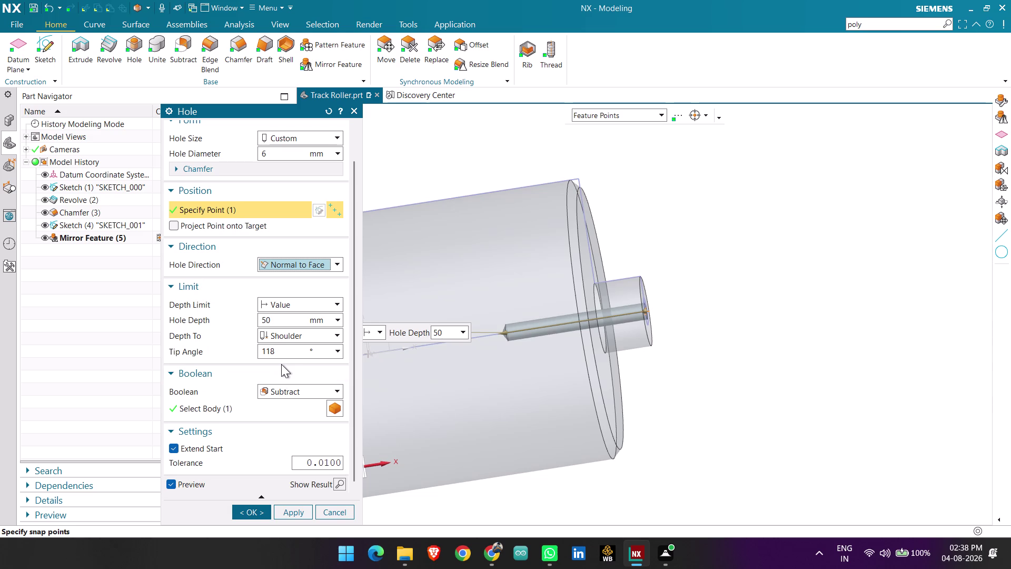
click(286, 335)
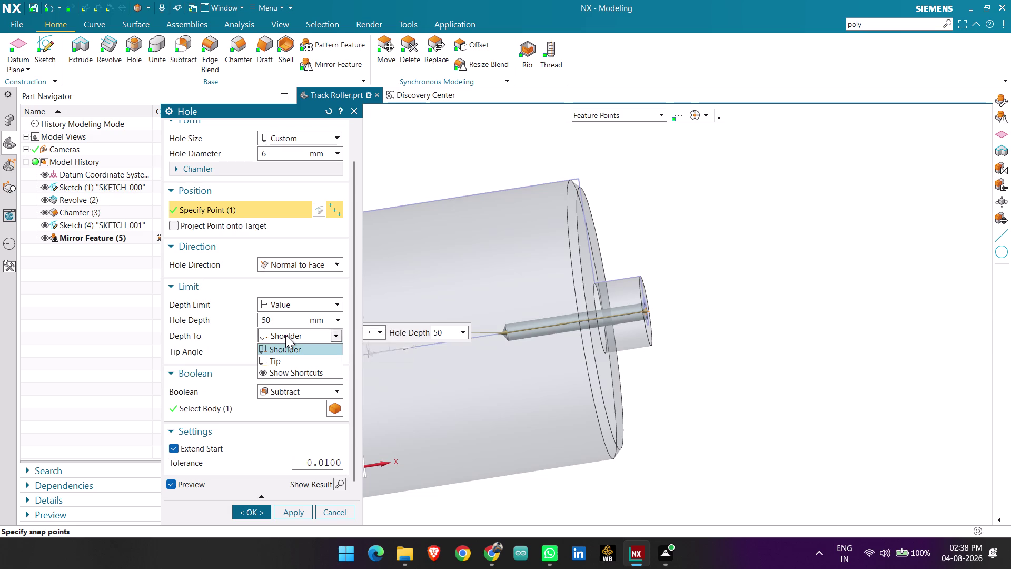
click(294, 362)
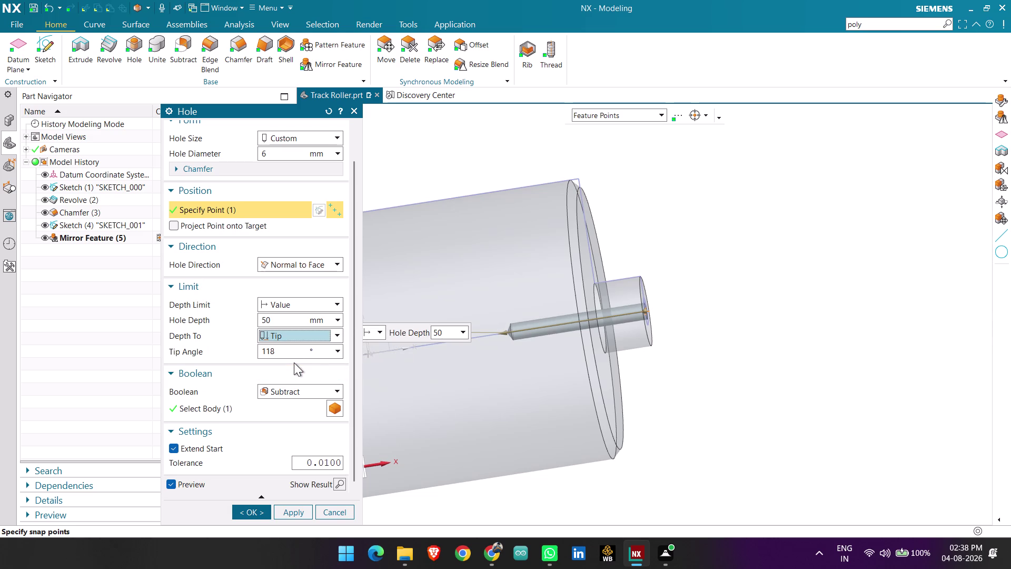
click(284, 339)
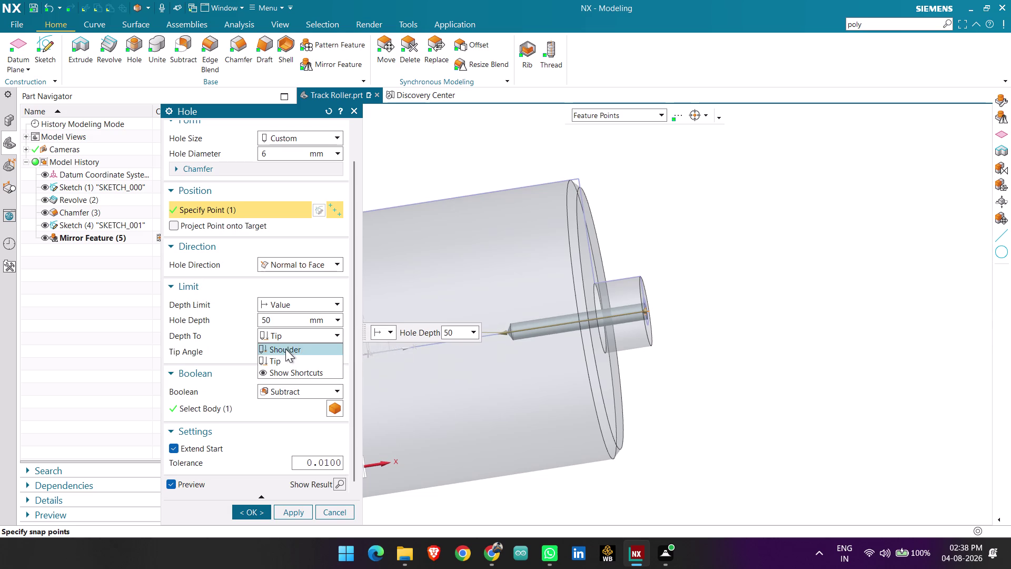
click(285, 356)
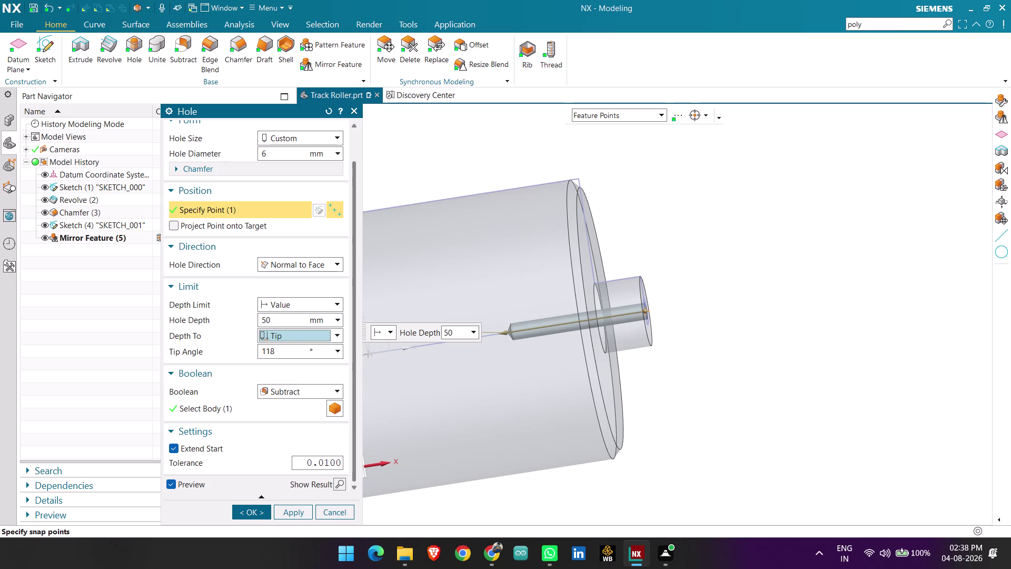
scroll(down, 3)
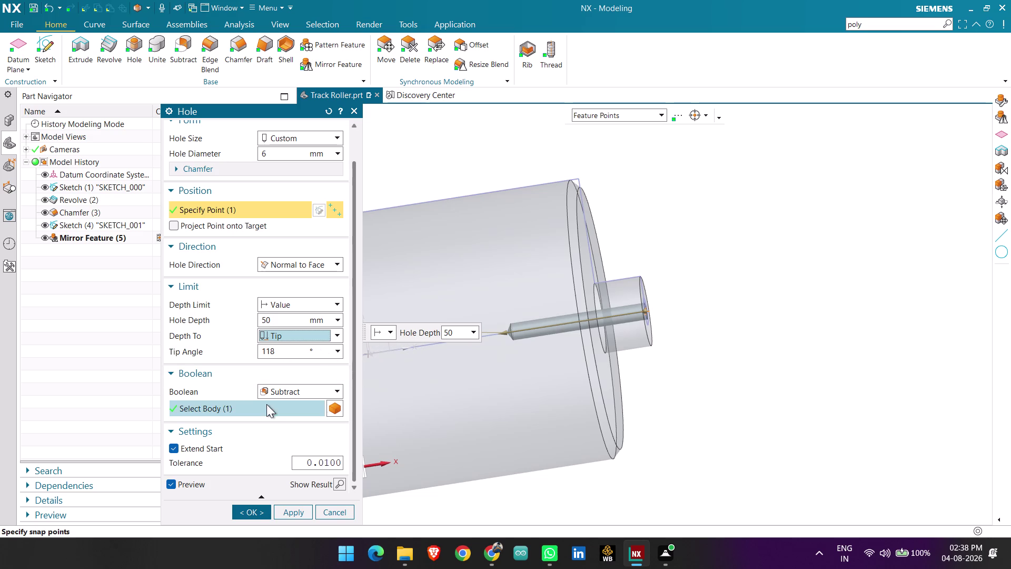
scroll(down, 3)
scroll(up, 3)
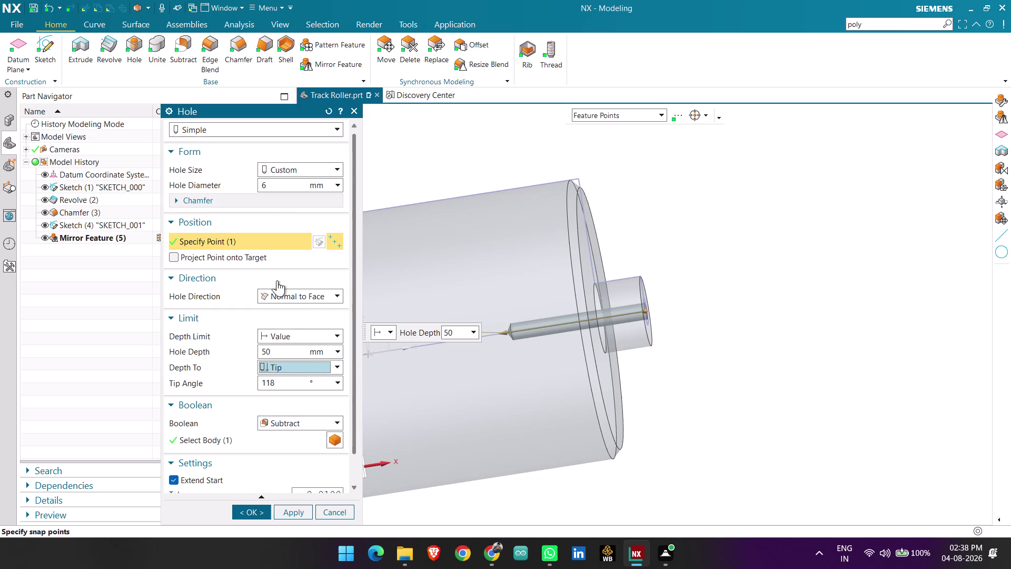